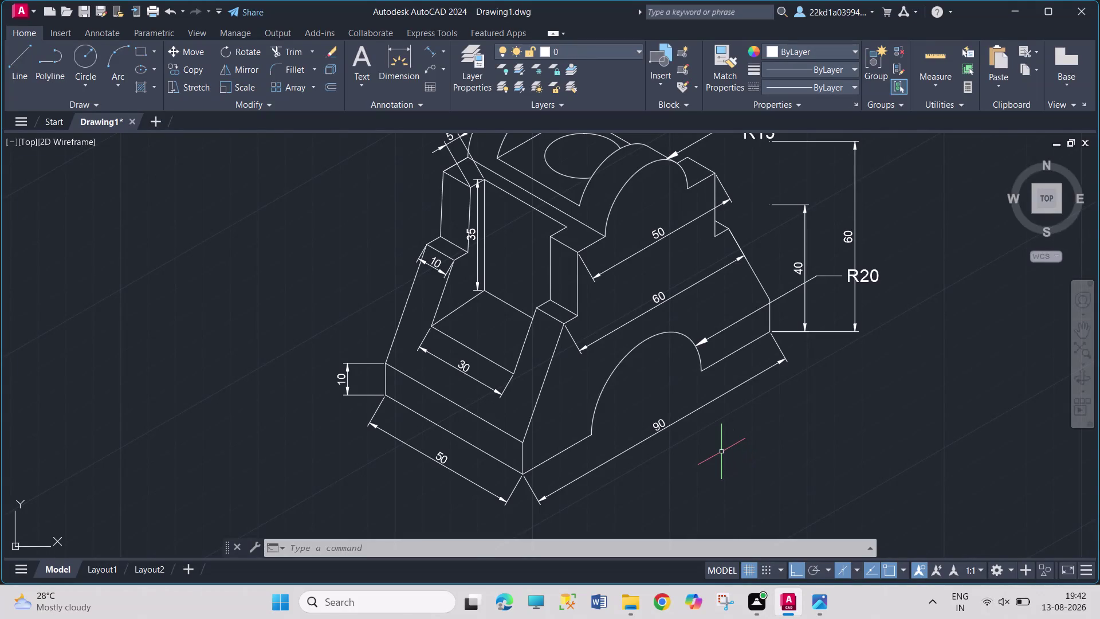
With DIMEDIT Oblique, select the 90, both 50, 30, 10 and 60 dimensions.
text(DIMED)
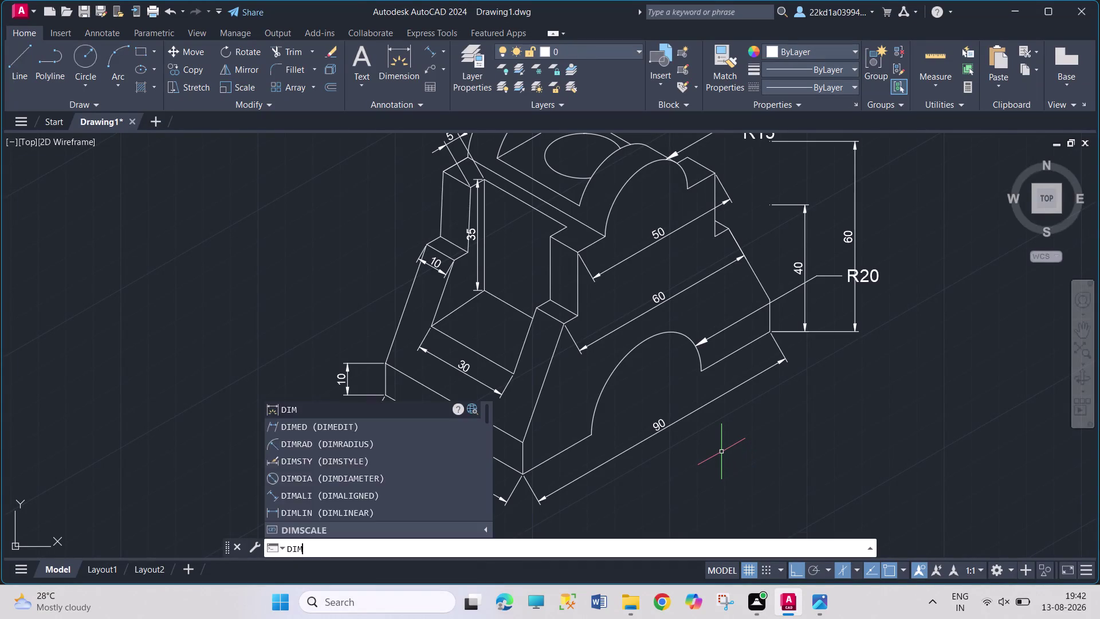
key(Return)
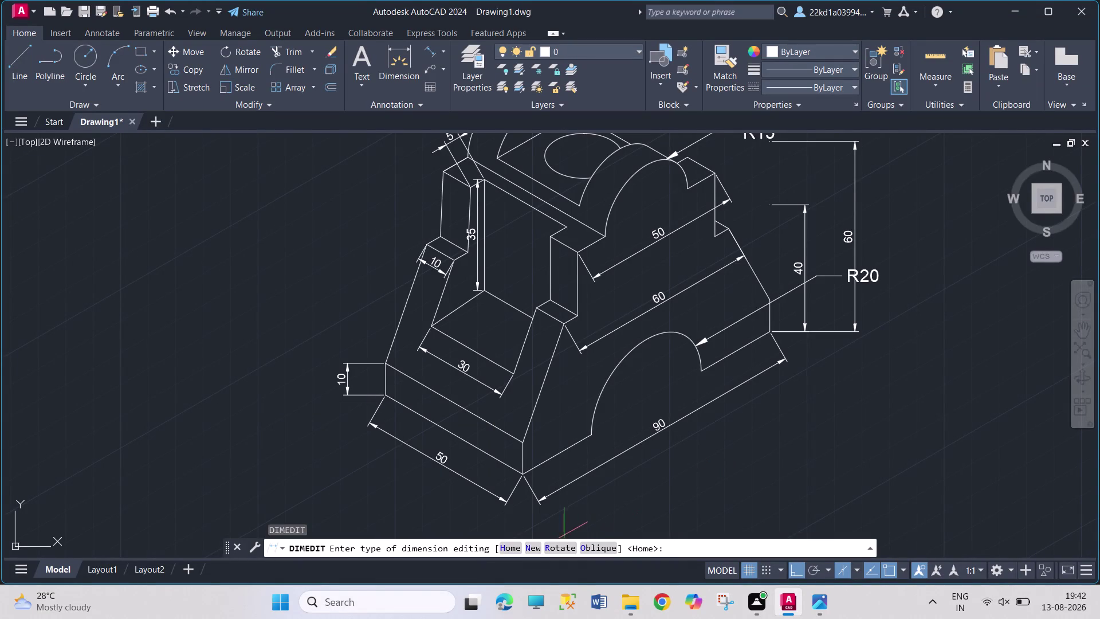
click(602, 547)
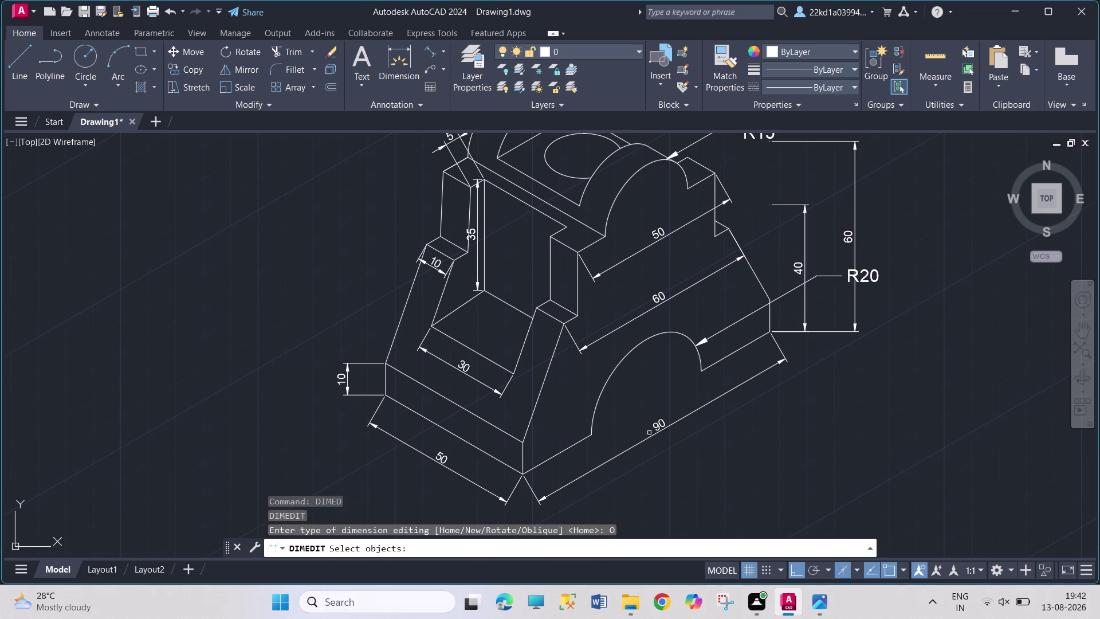
click(658, 431)
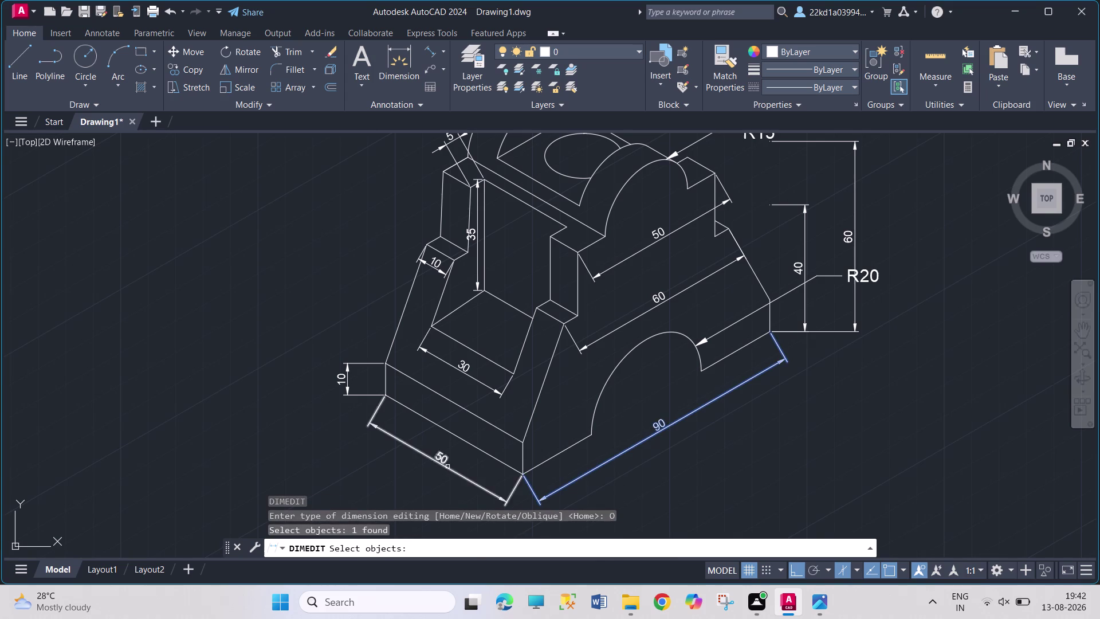
click(447, 467)
click(484, 381)
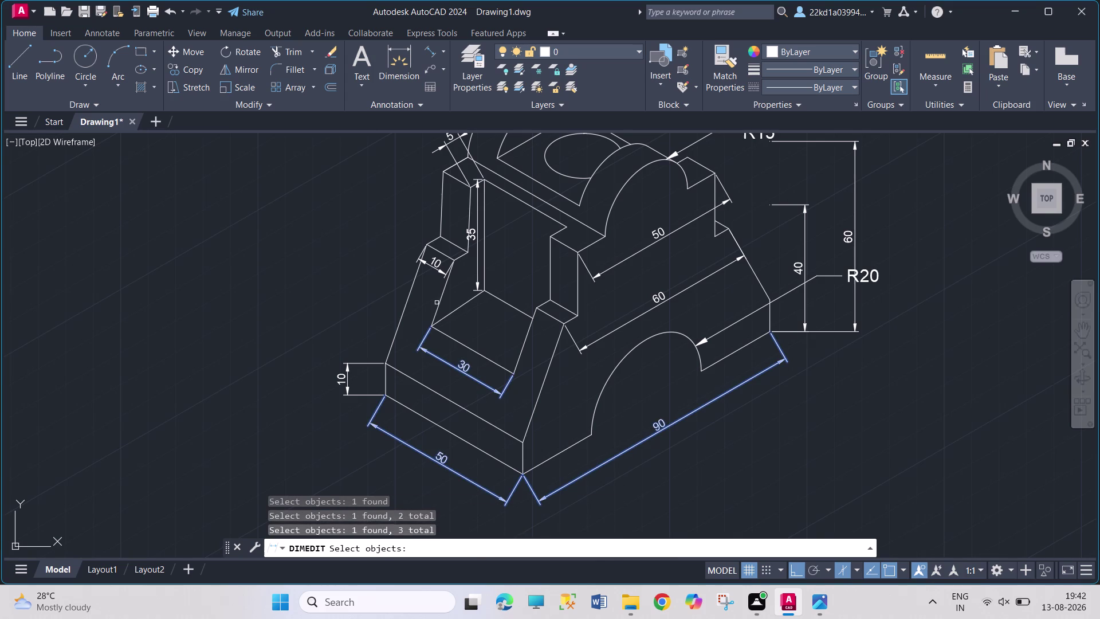
click(433, 271)
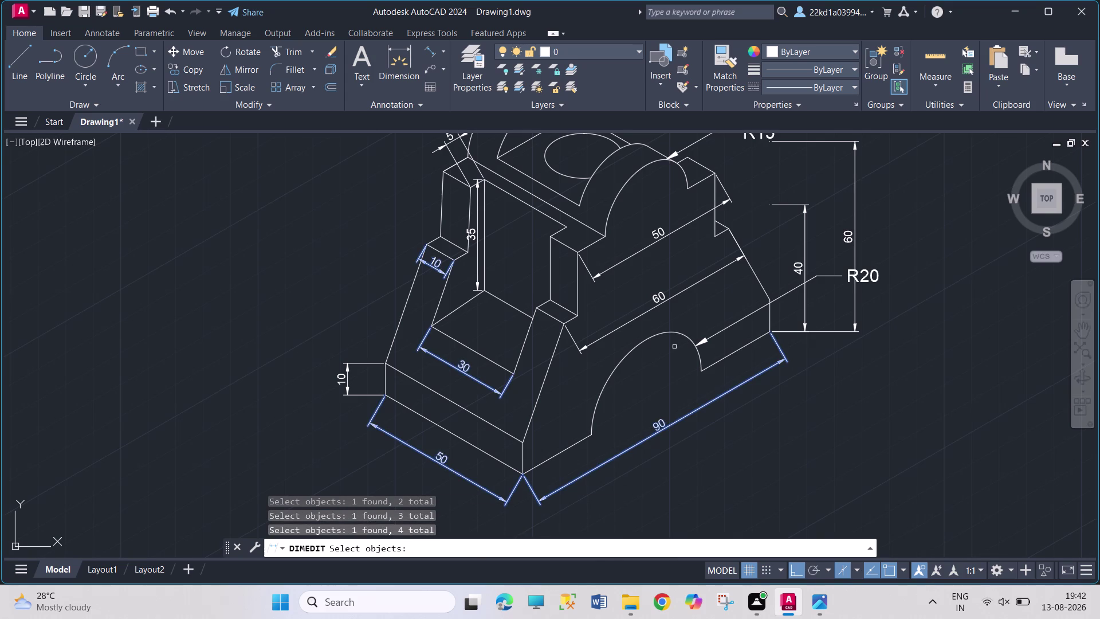
click(627, 322)
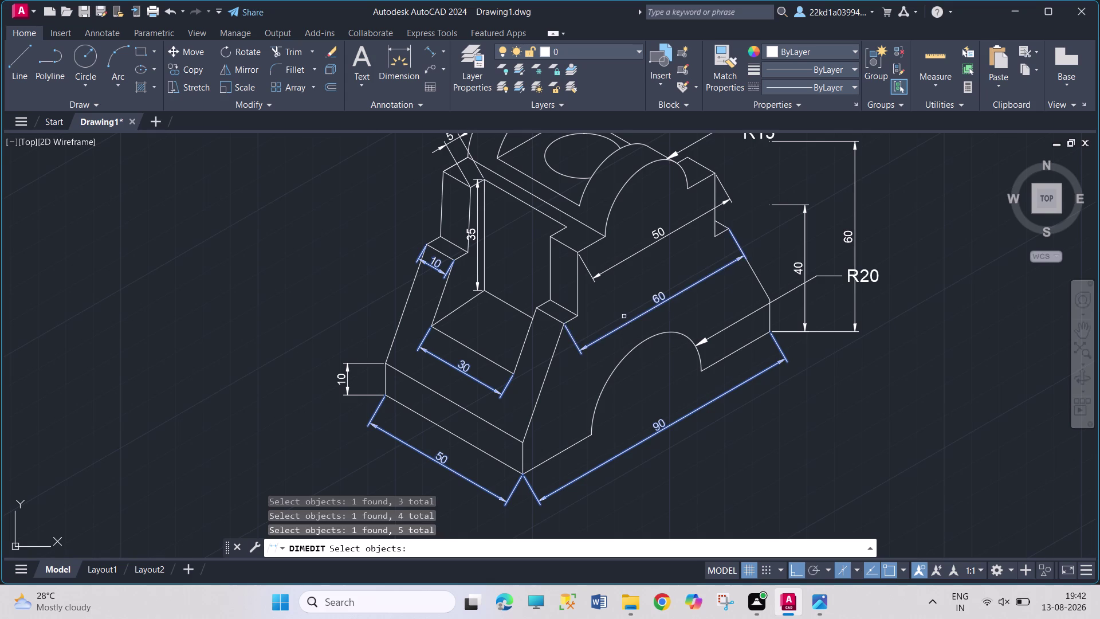
click(624, 260)
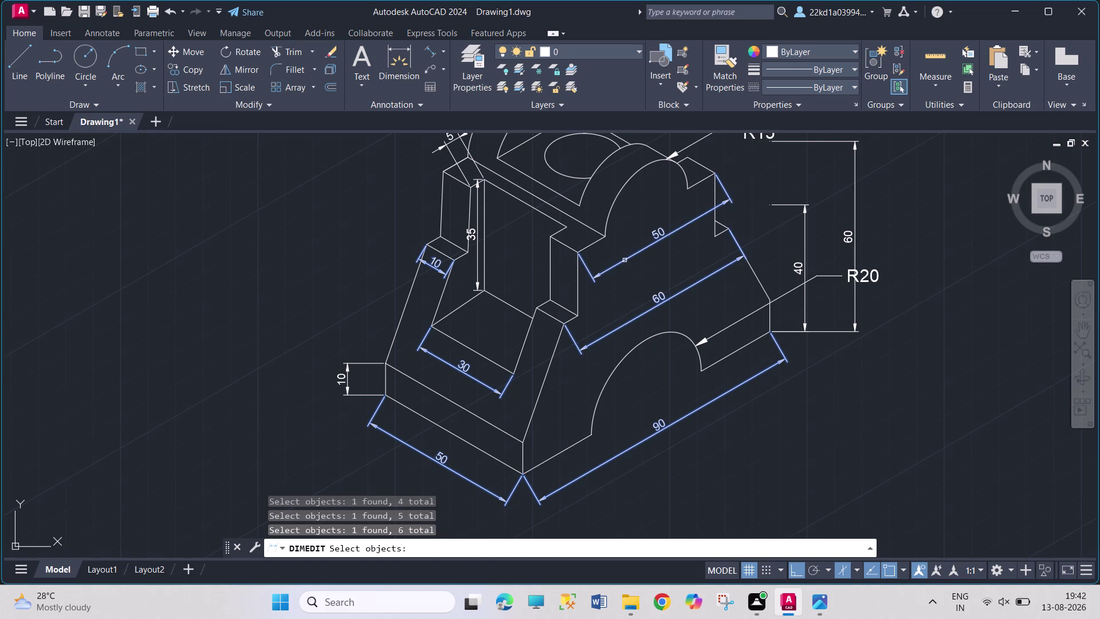
Give the six selected dimensions a vertical obliquing angle.
key(Return)
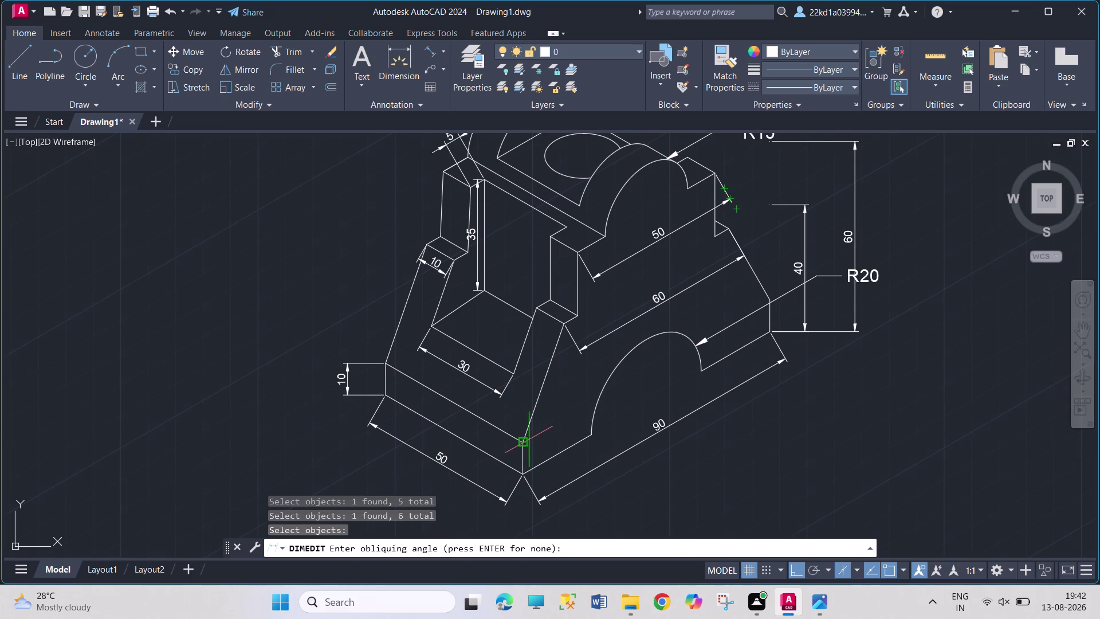
click(527, 438)
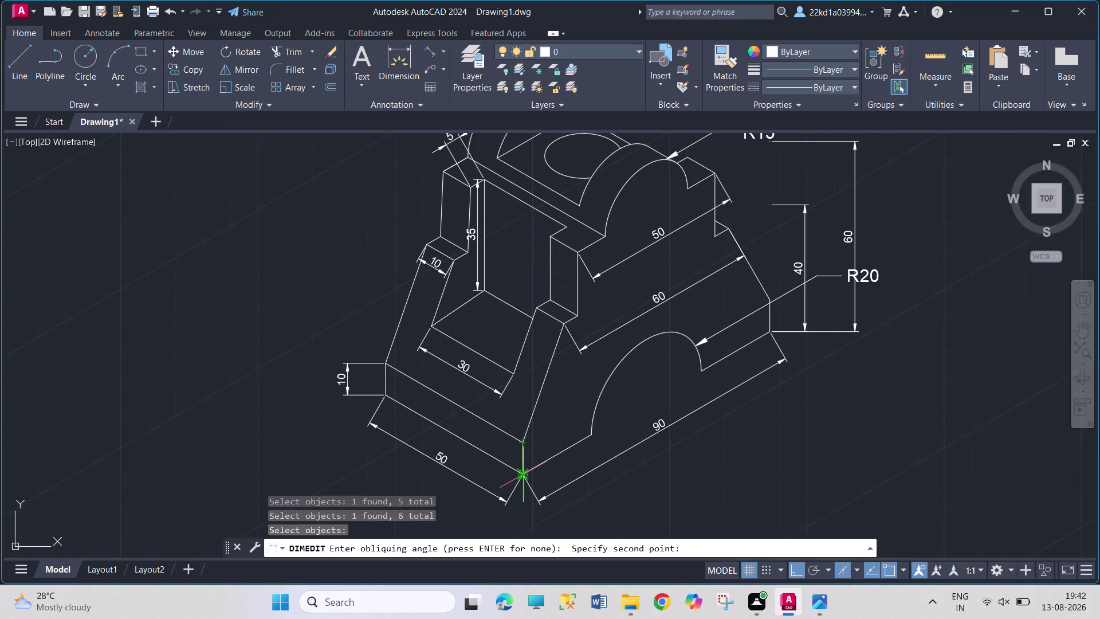
click(524, 470)
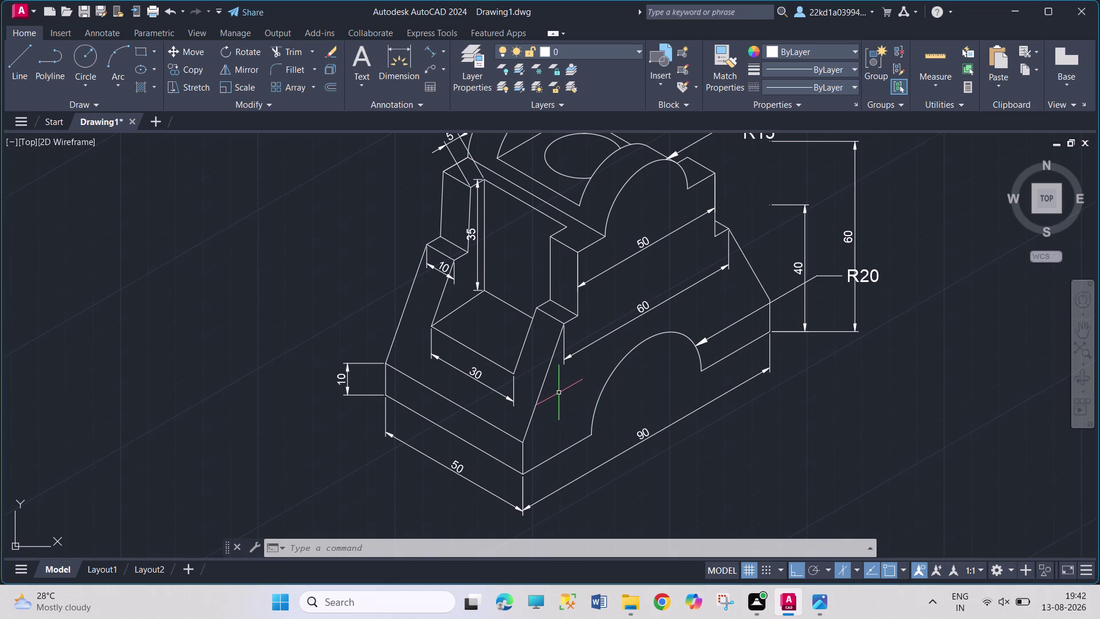
middle_drag(570, 401, 629, 440)
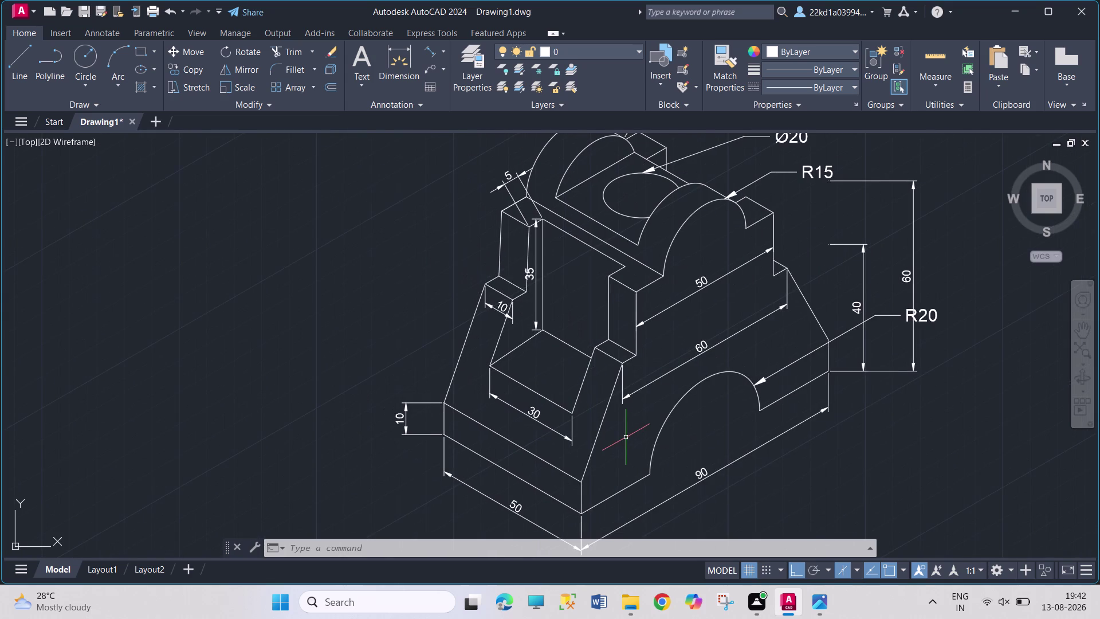
Oblique the upper-step 10 dimension to a vertical angle.
text(DIMED)
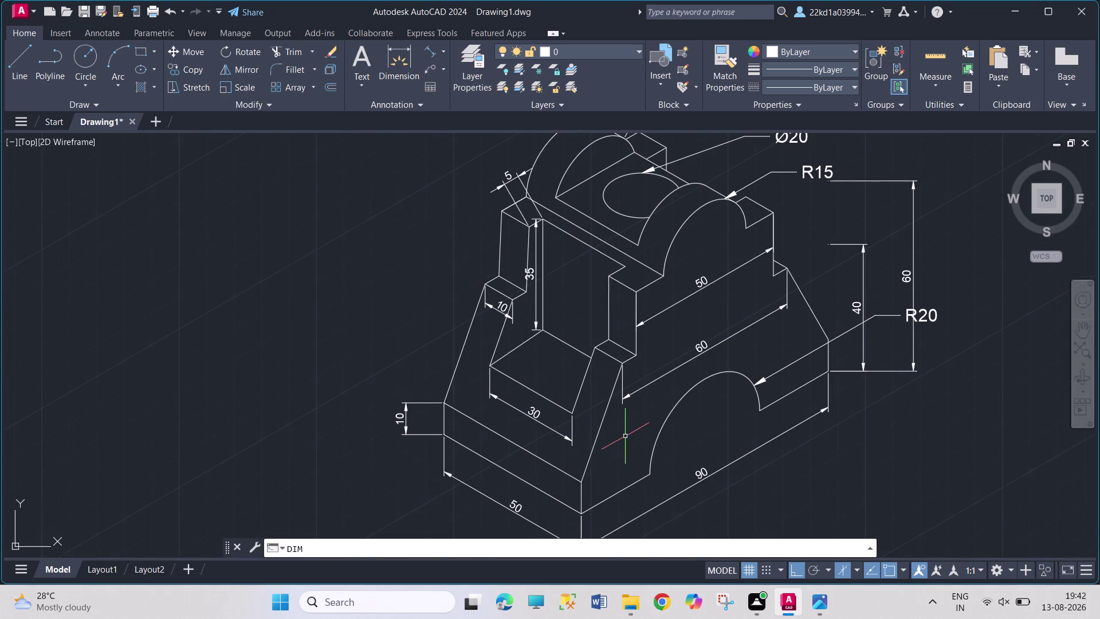
key(Return)
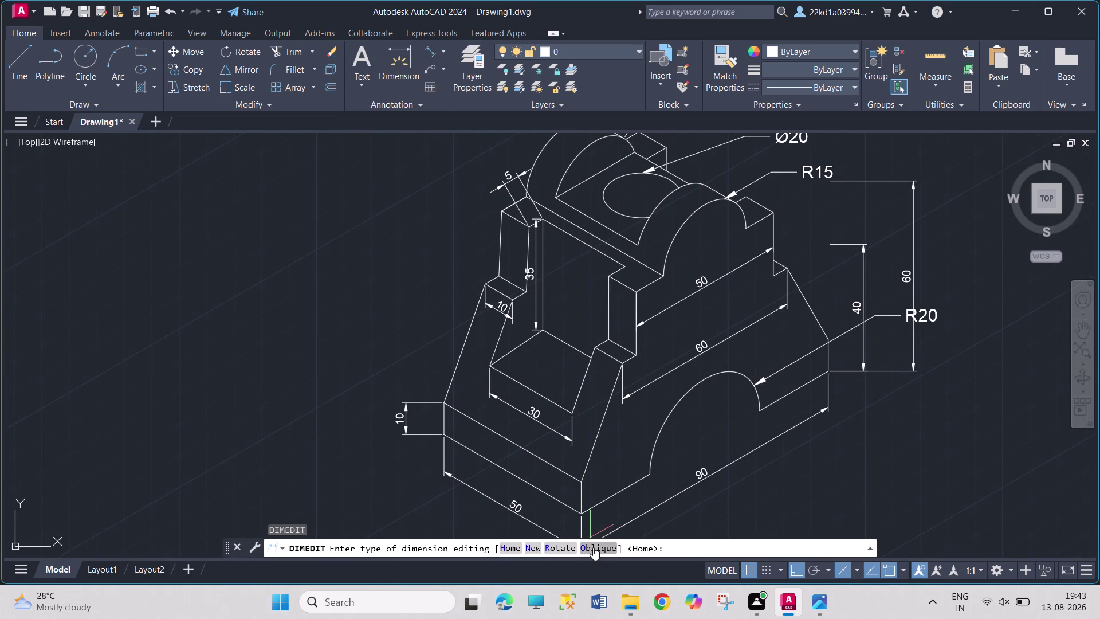
click(593, 548)
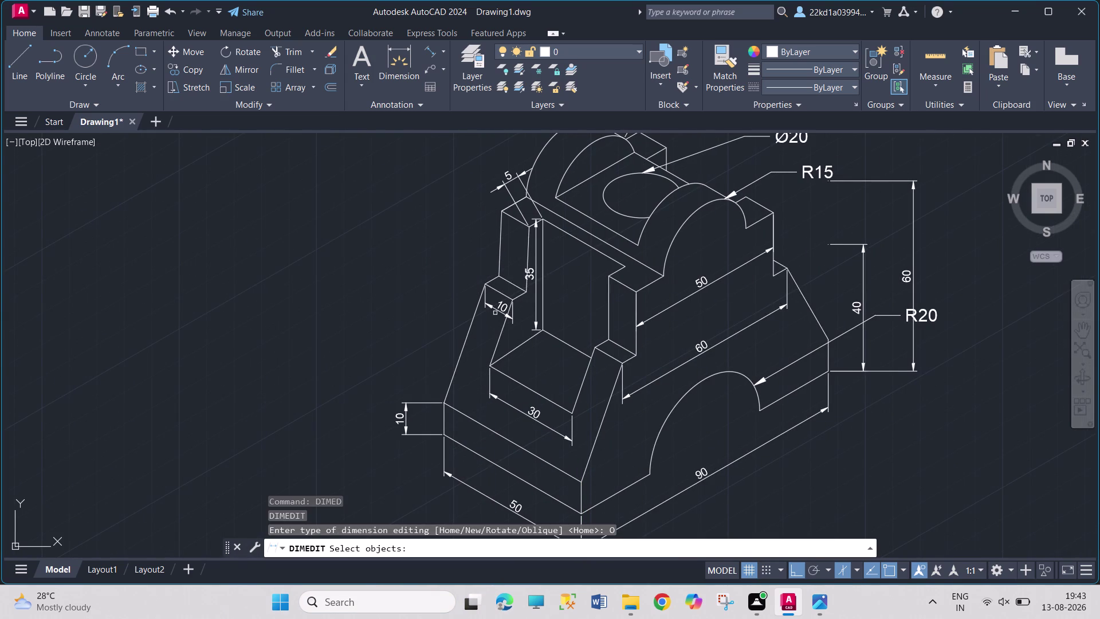
click(495, 305)
key(Return)
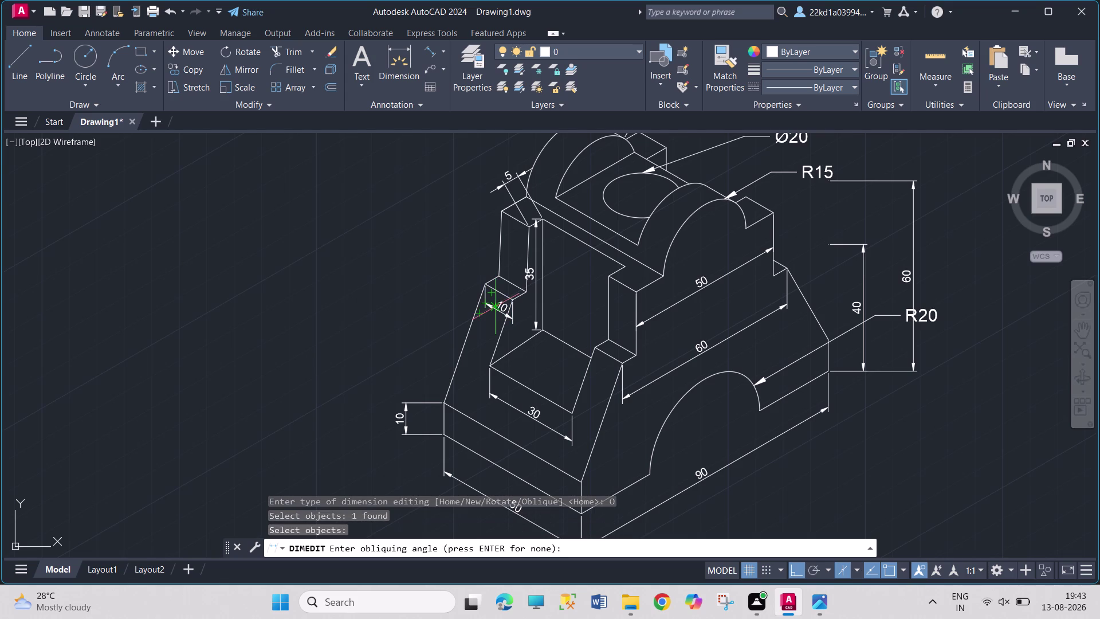
click(528, 223)
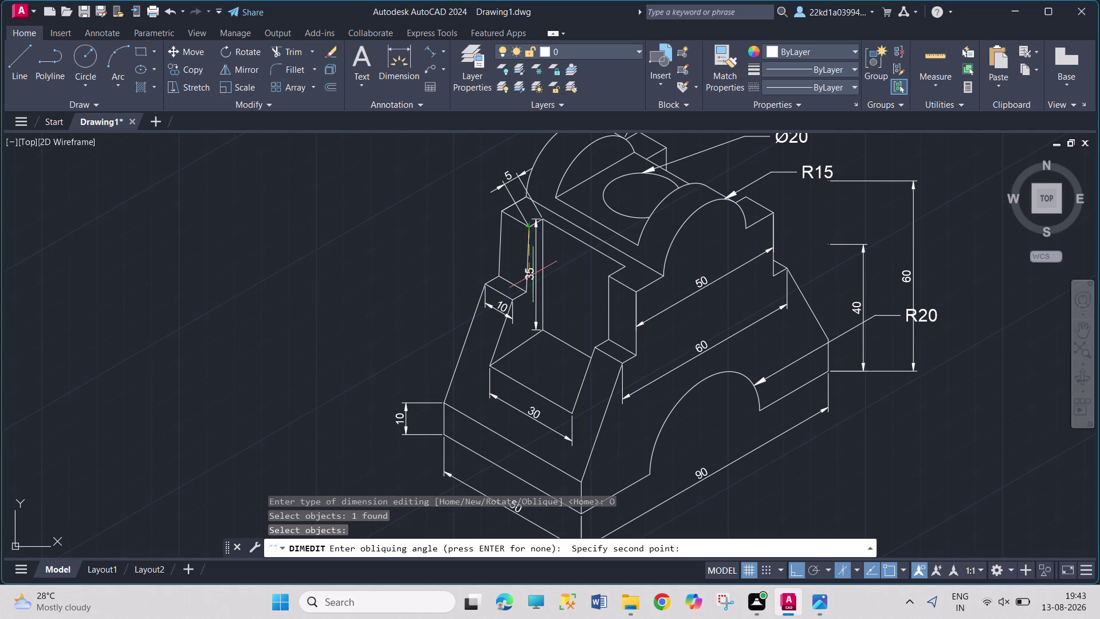
click(527, 291)
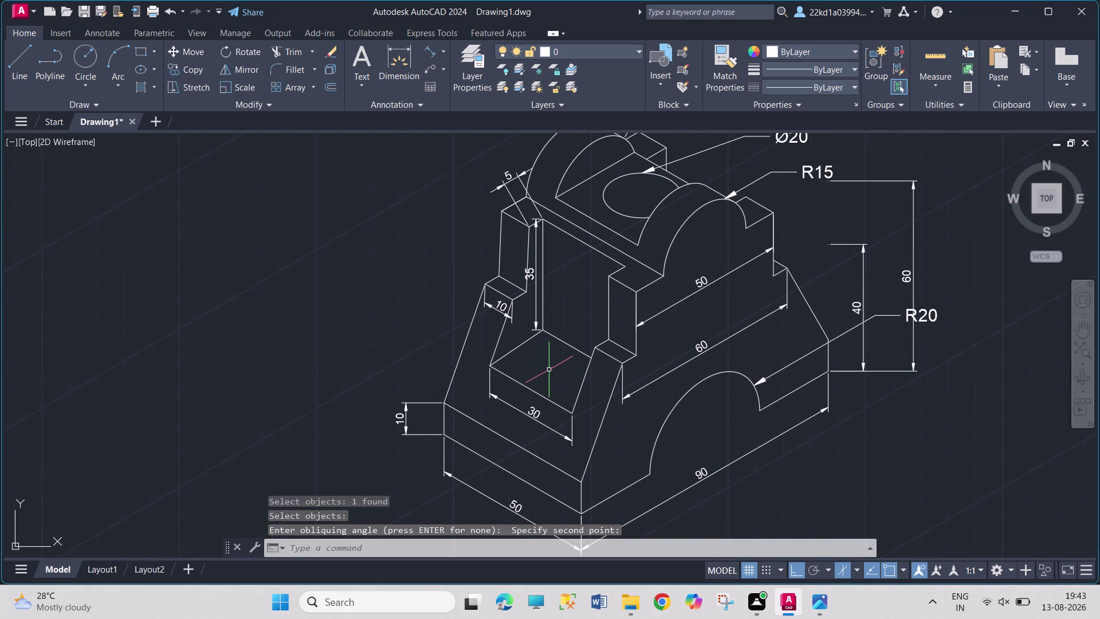
Undo the vertical slant and re-oblique the 10 dimension along the step's sloped edge.
key(ctrl+z)
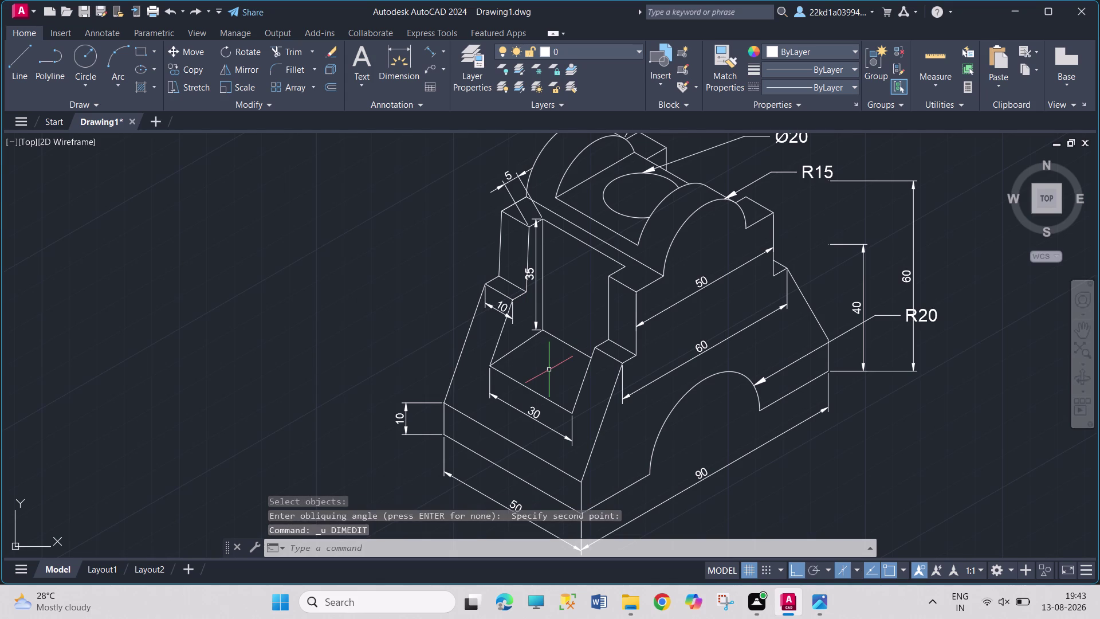
text(DIM)
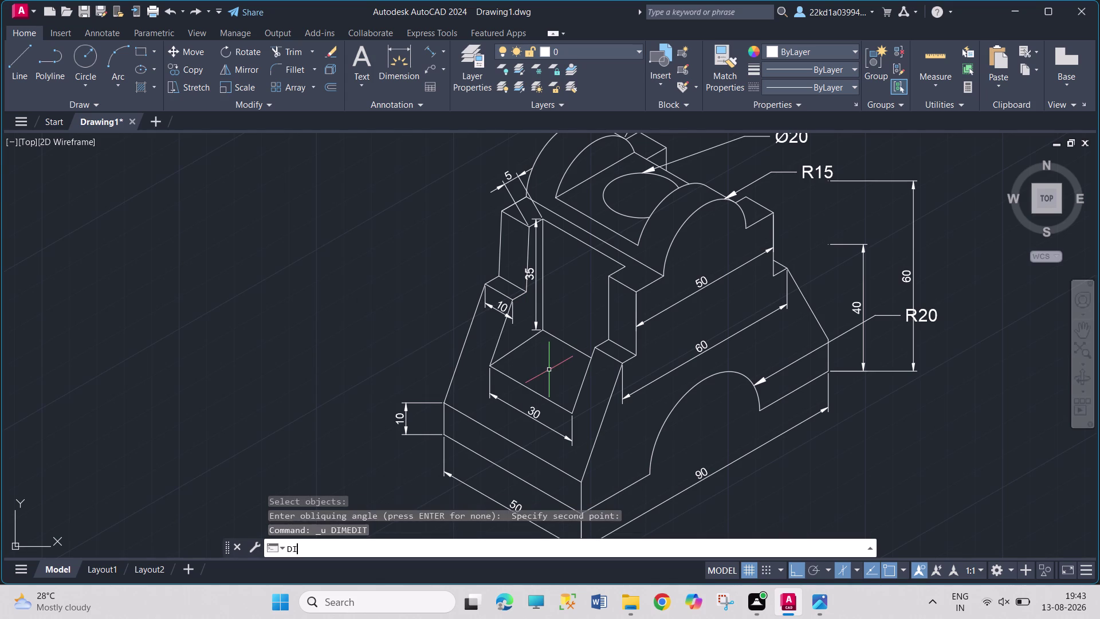
text(ED)
key(Return)
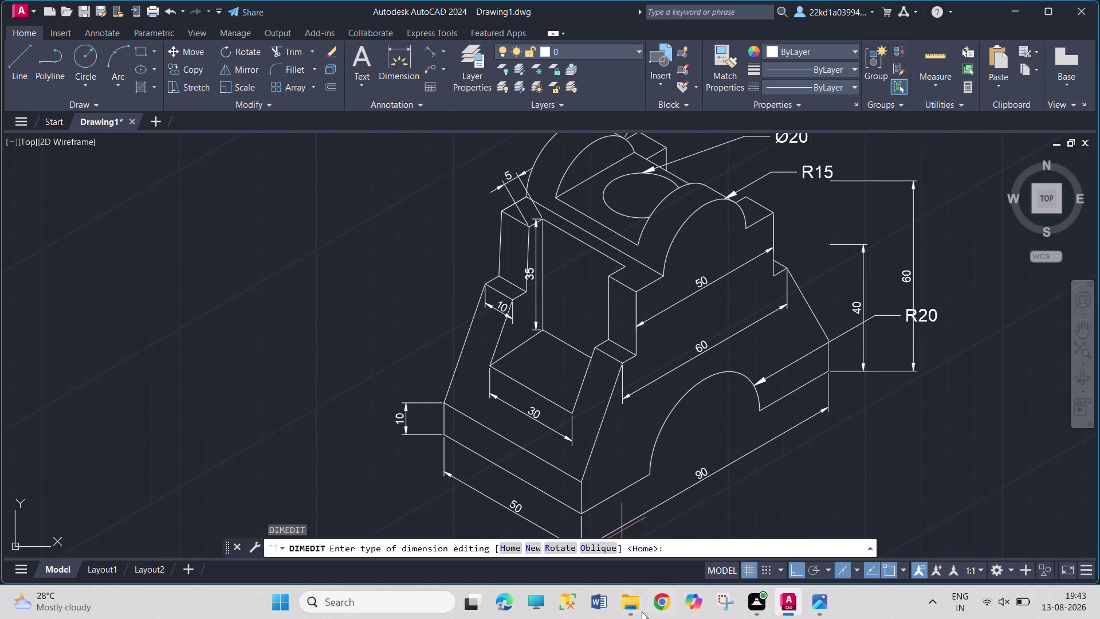
click(600, 545)
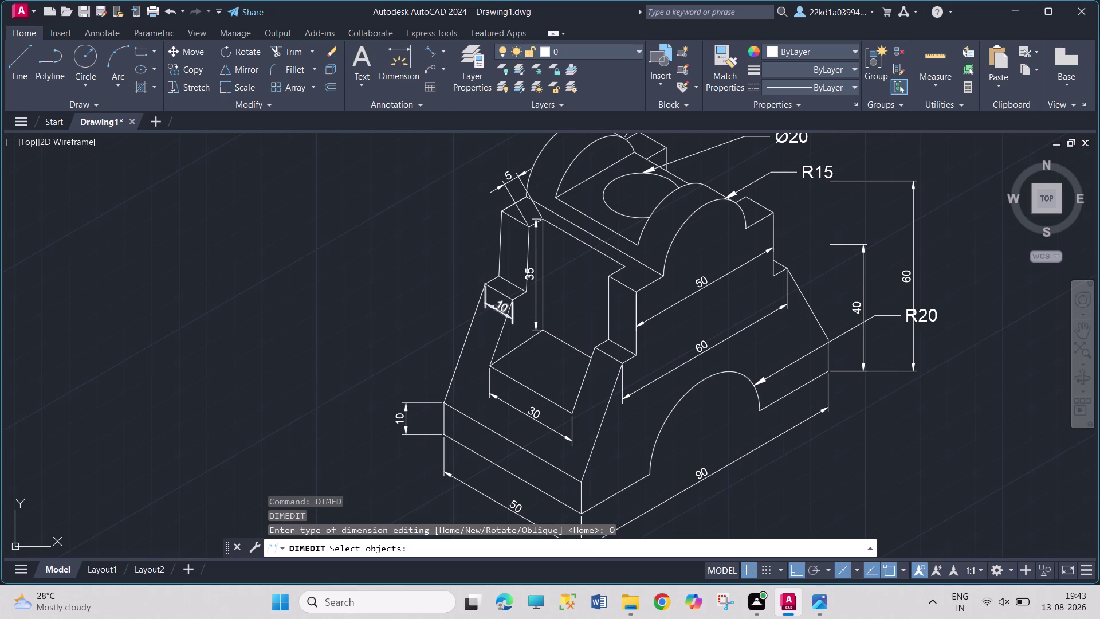
click(495, 307)
key(Return)
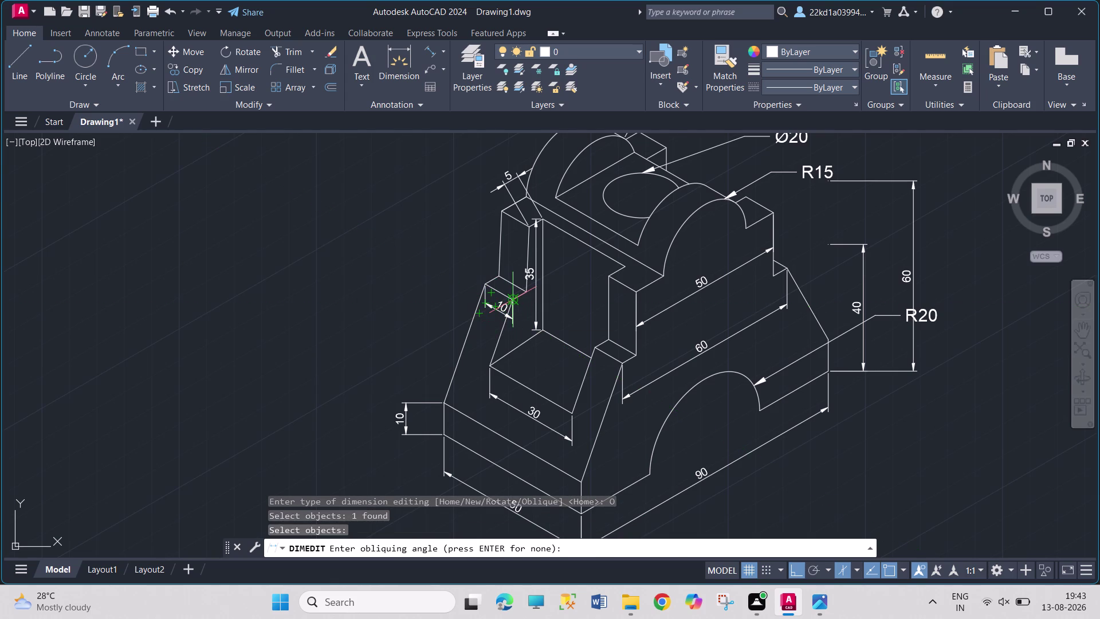
click(512, 299)
click(489, 360)
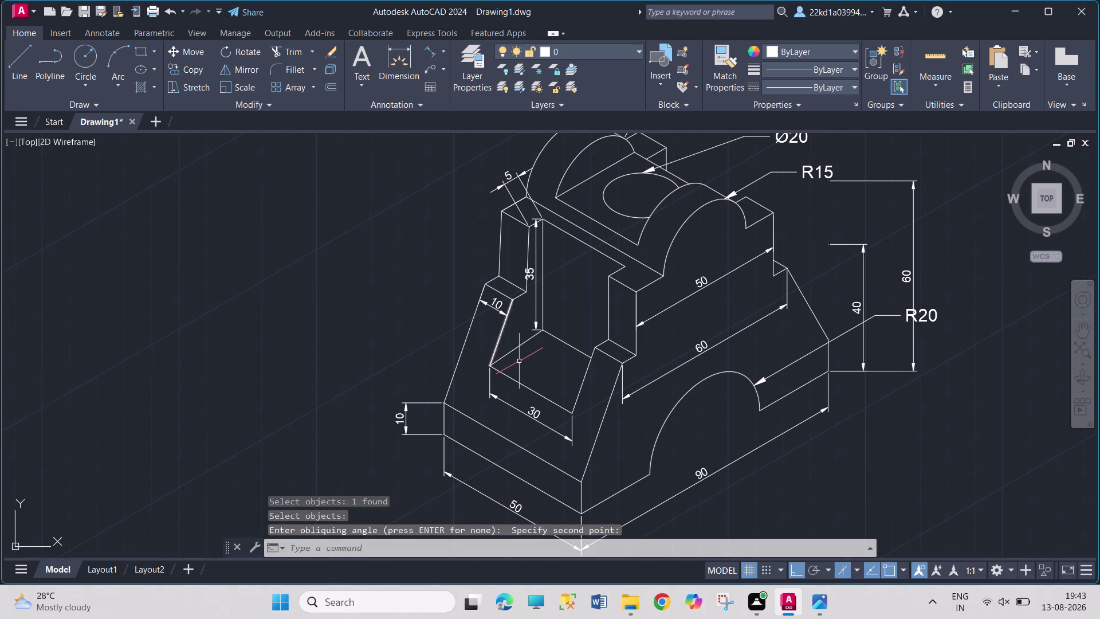
key(Escape)
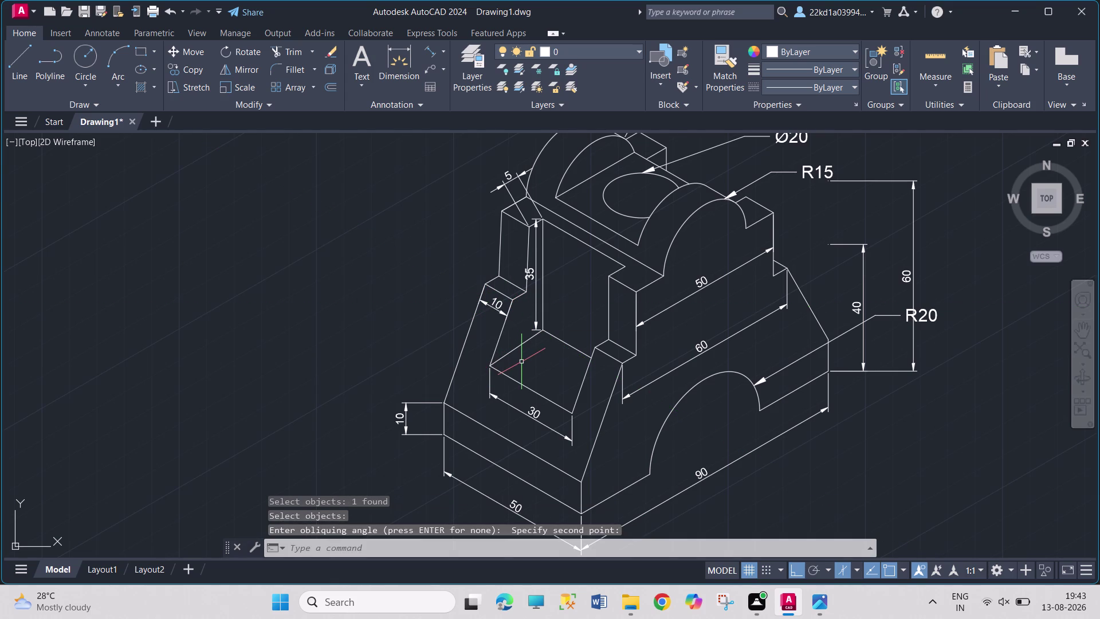
Oblique the left 10 height dimension to follow the base edge.
text(DIME)
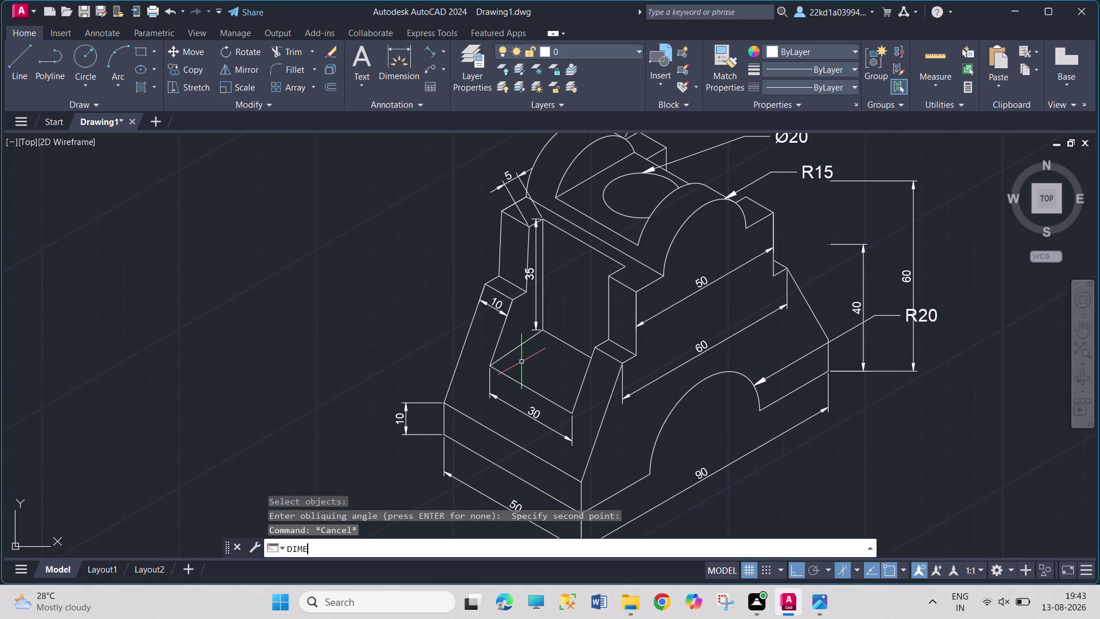
text(D)
key(Return)
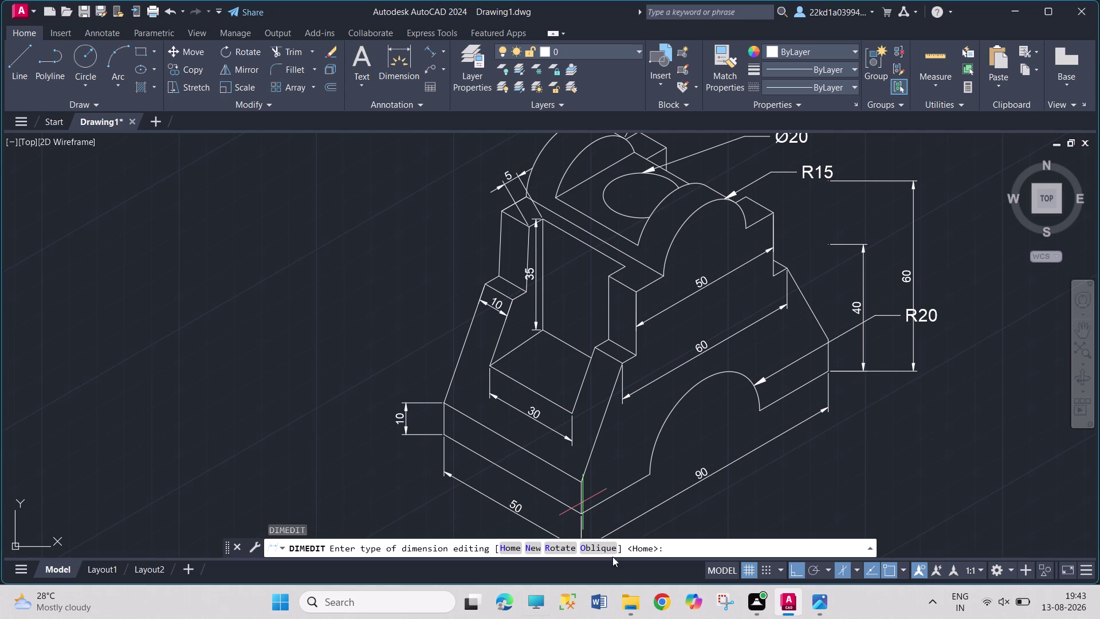
click(610, 545)
click(409, 425)
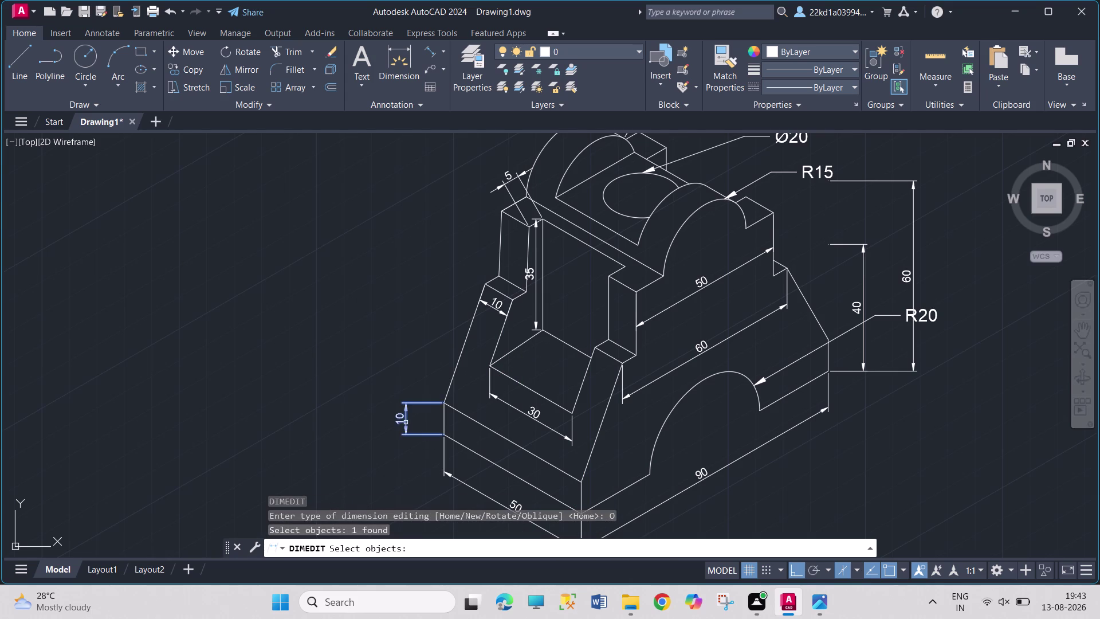
key(Return)
drag(585, 484, 580, 478)
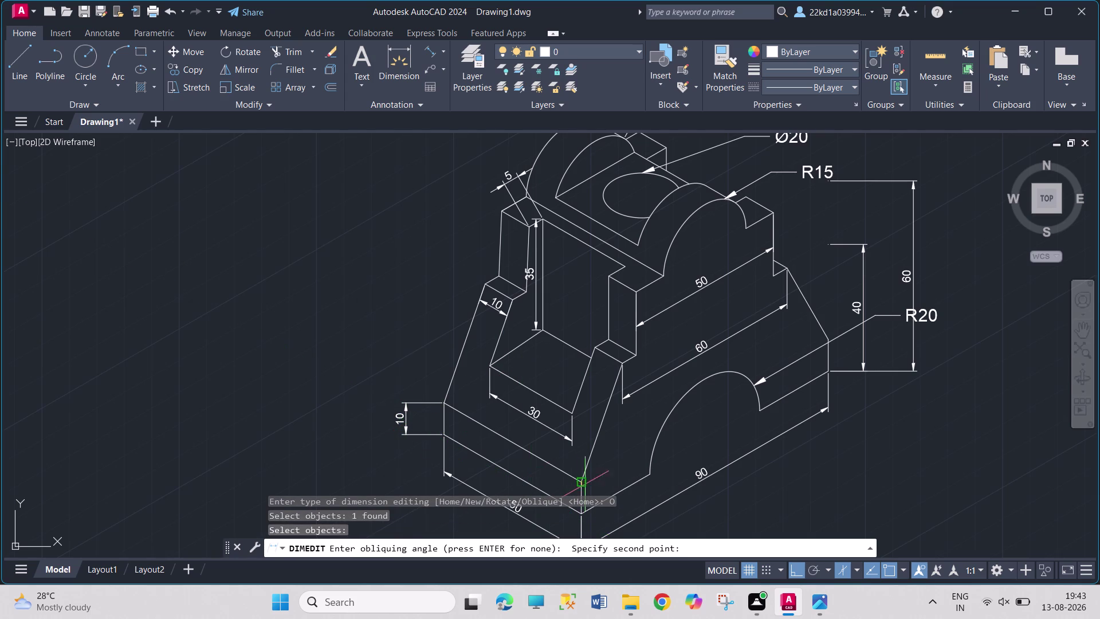
click(446, 406)
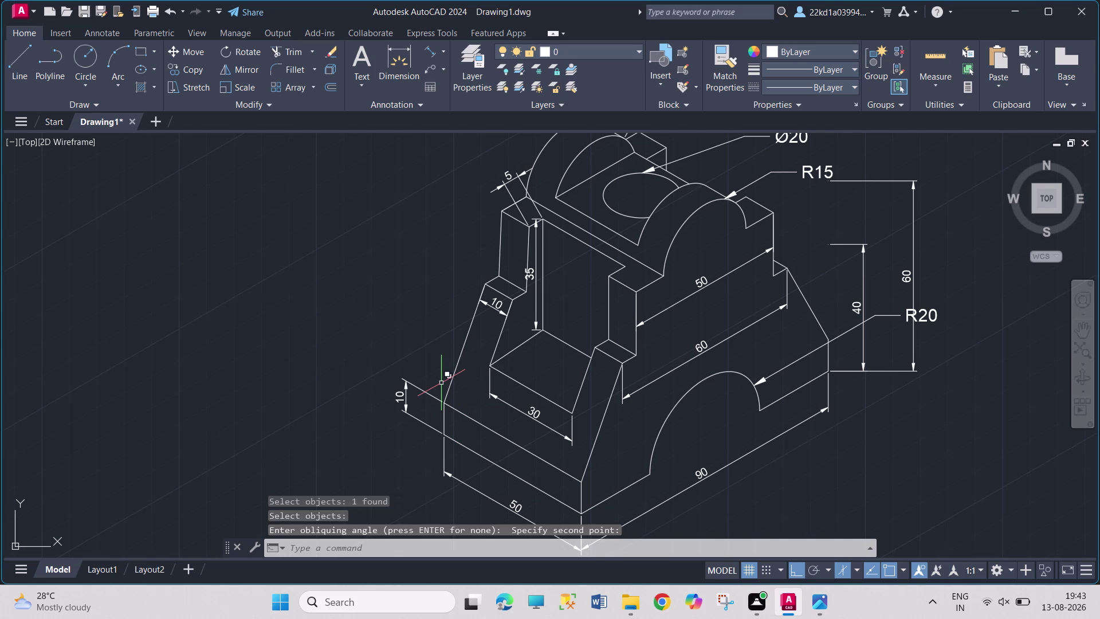
Grip-move the left 10 dimension to its new spot alongside the base edge.
click(407, 382)
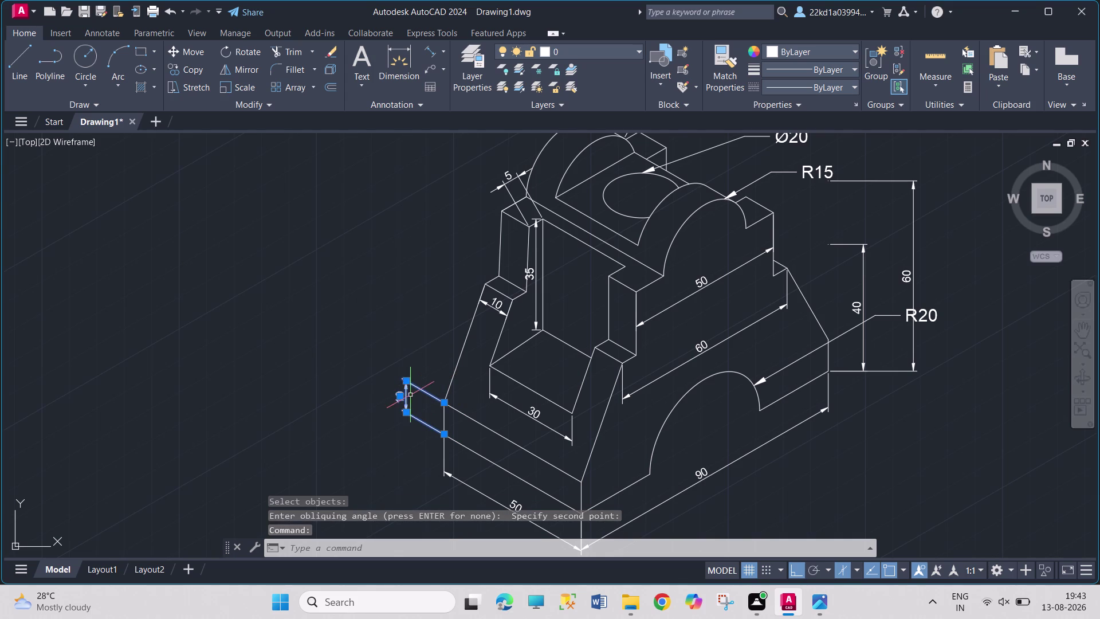
click(401, 396)
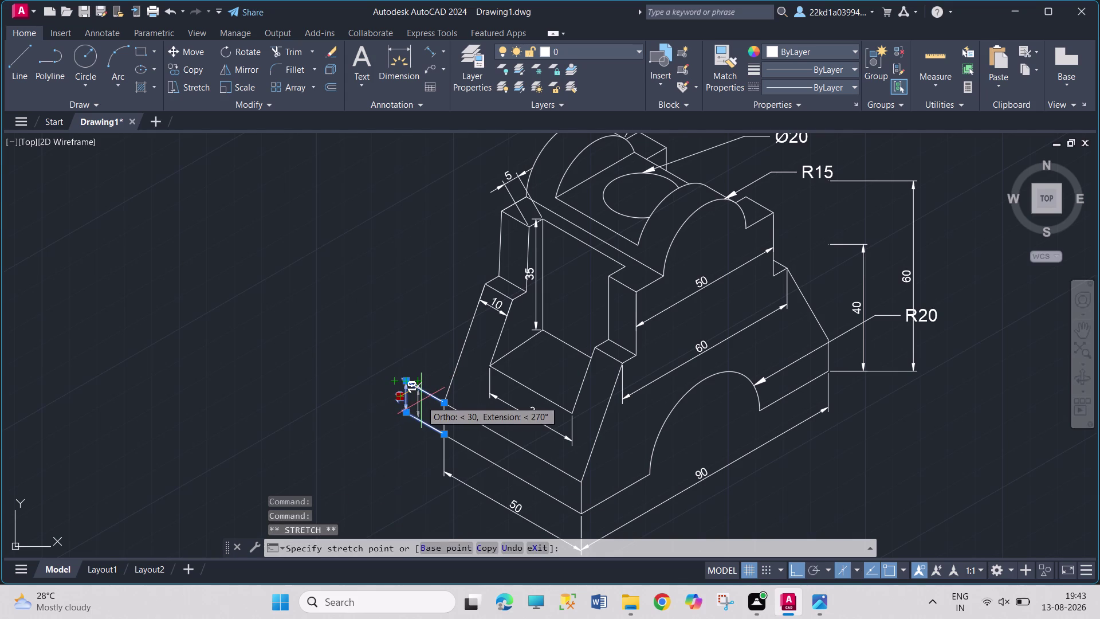
click(427, 381)
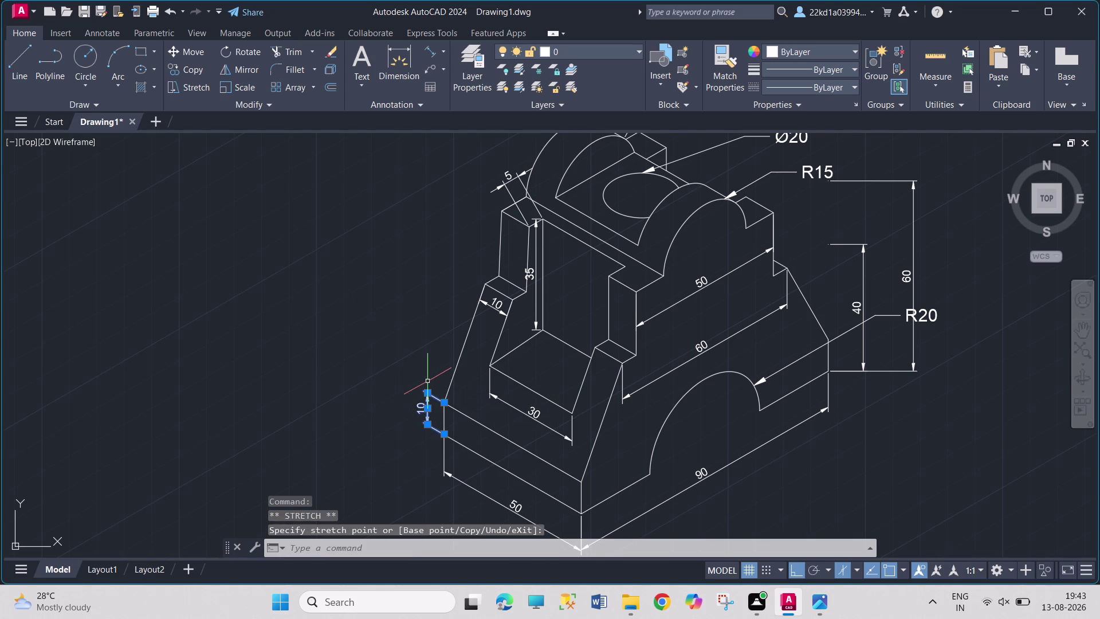
key(Escape)
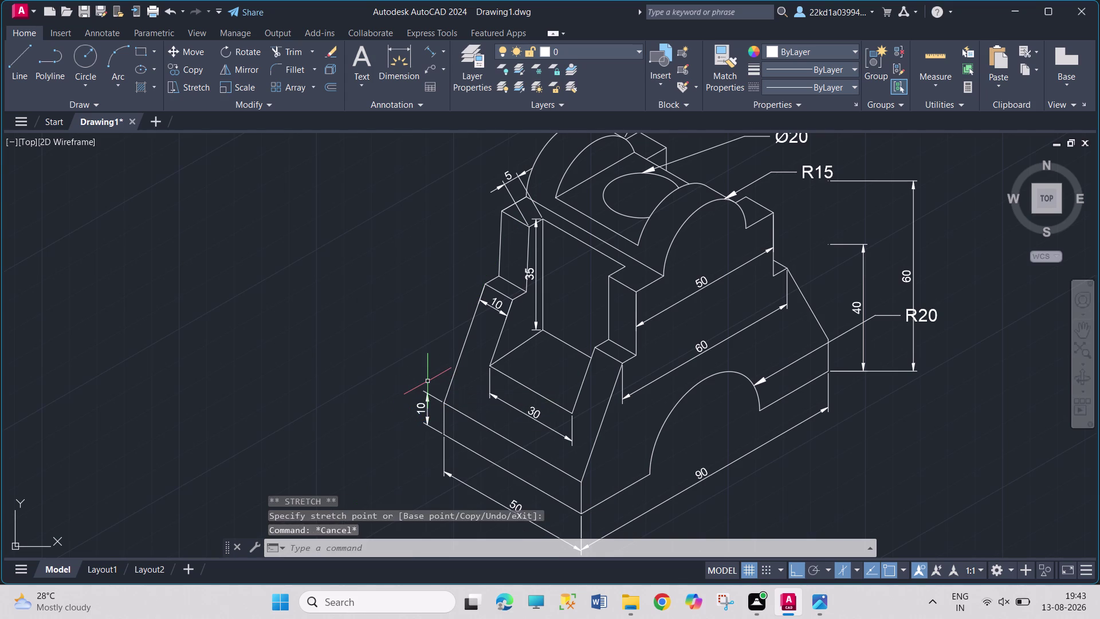
text(D)
text(IMED)
key(Return)
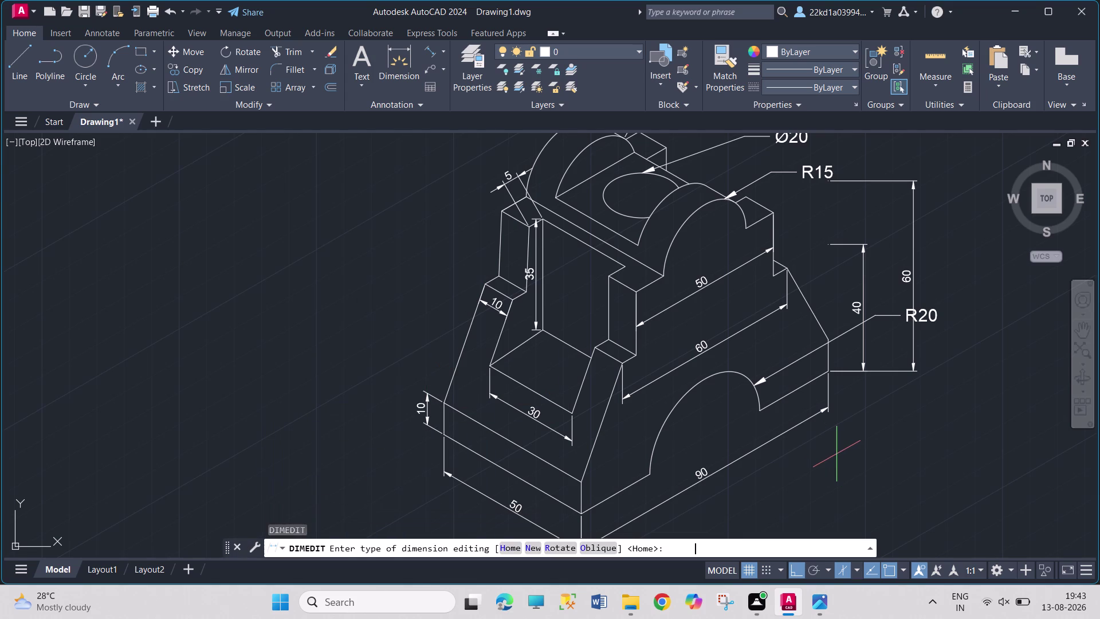
Oblique the 60 and 40 height dimensions along the base edge.
click(593, 546)
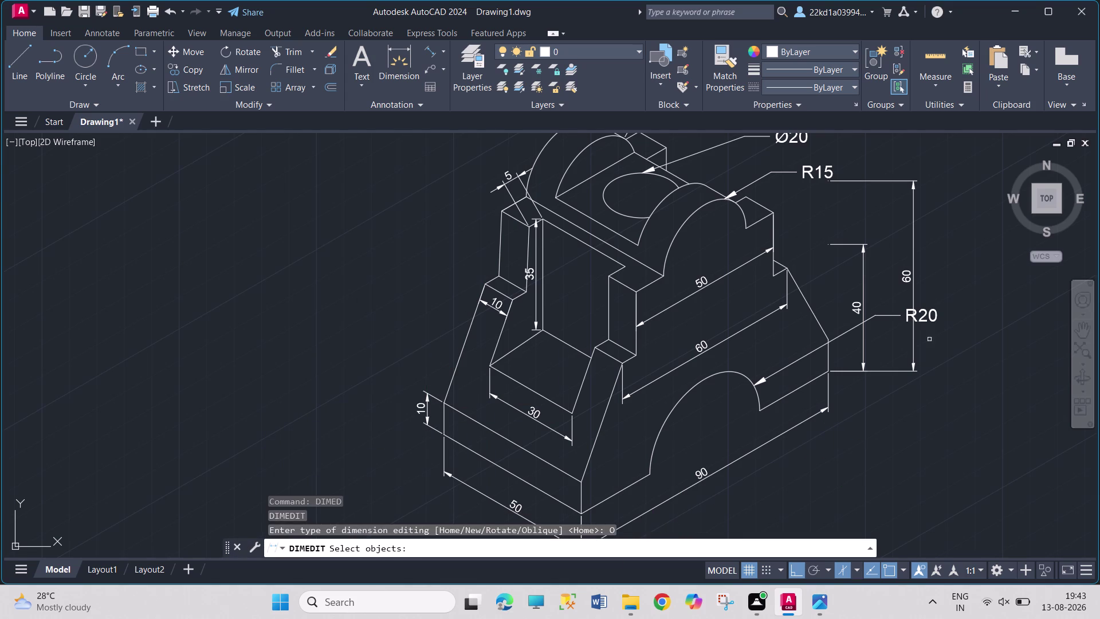
click(862, 346)
click(909, 283)
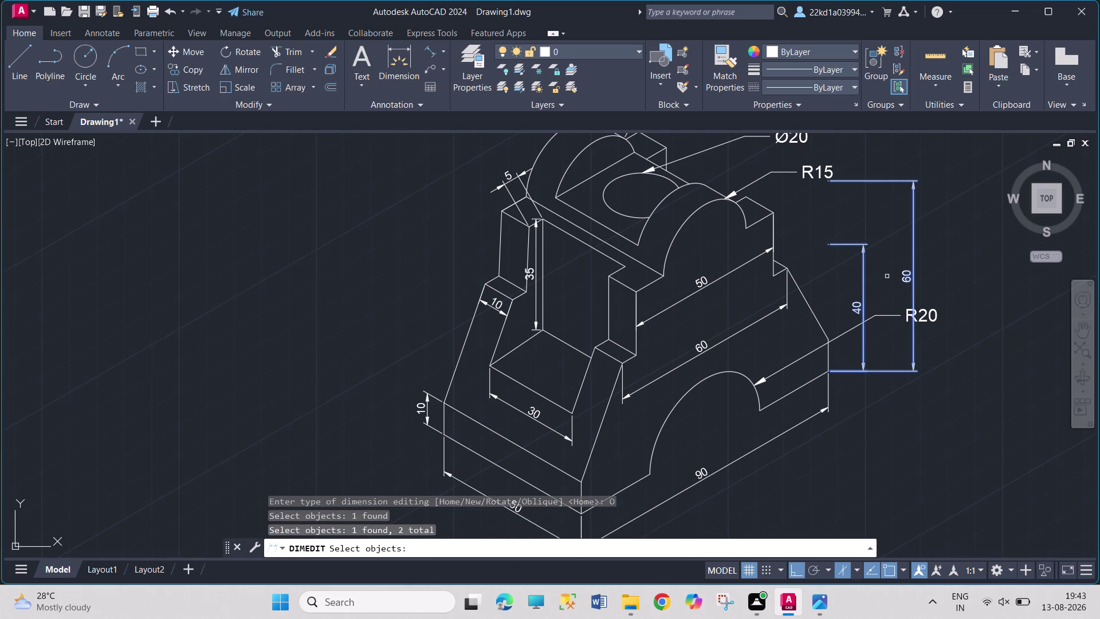
key(Return)
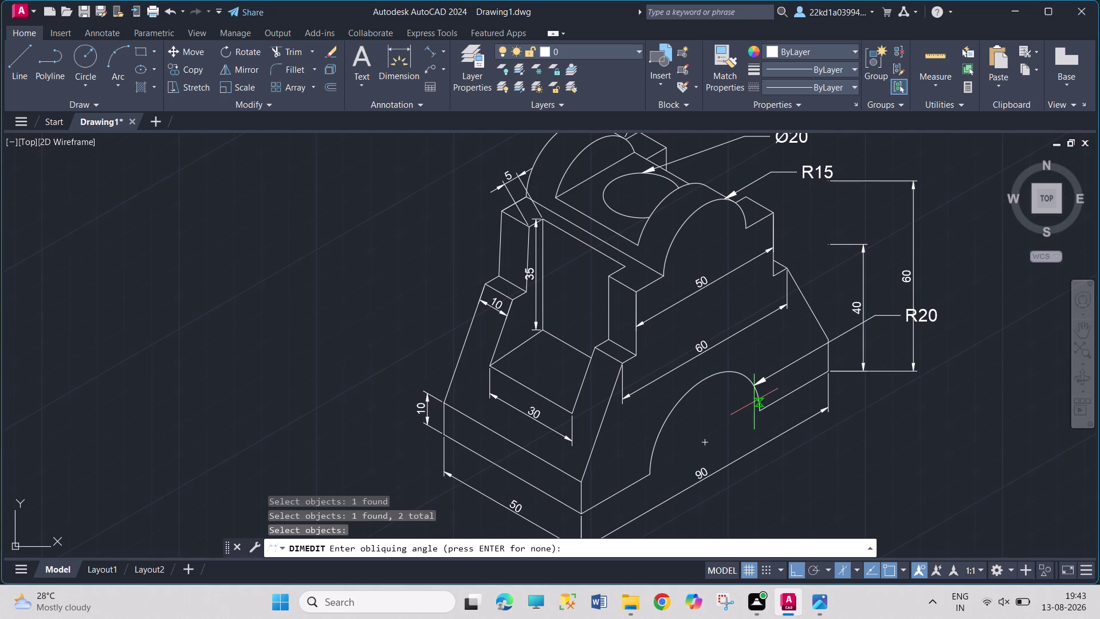
click(757, 408)
click(828, 374)
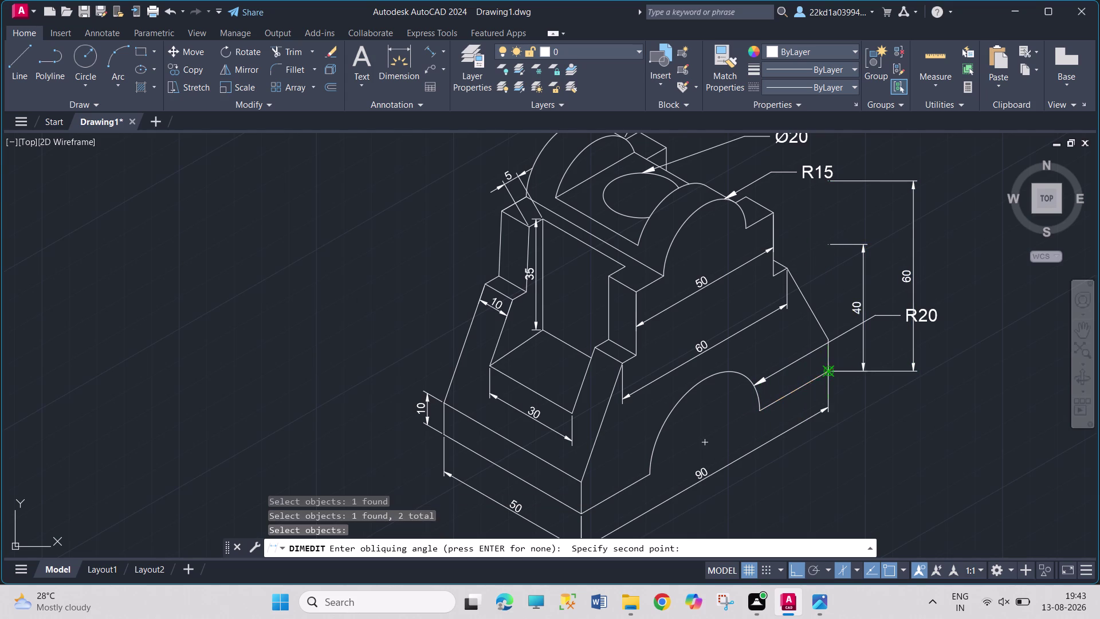
middle_drag(978, 247, 948, 299)
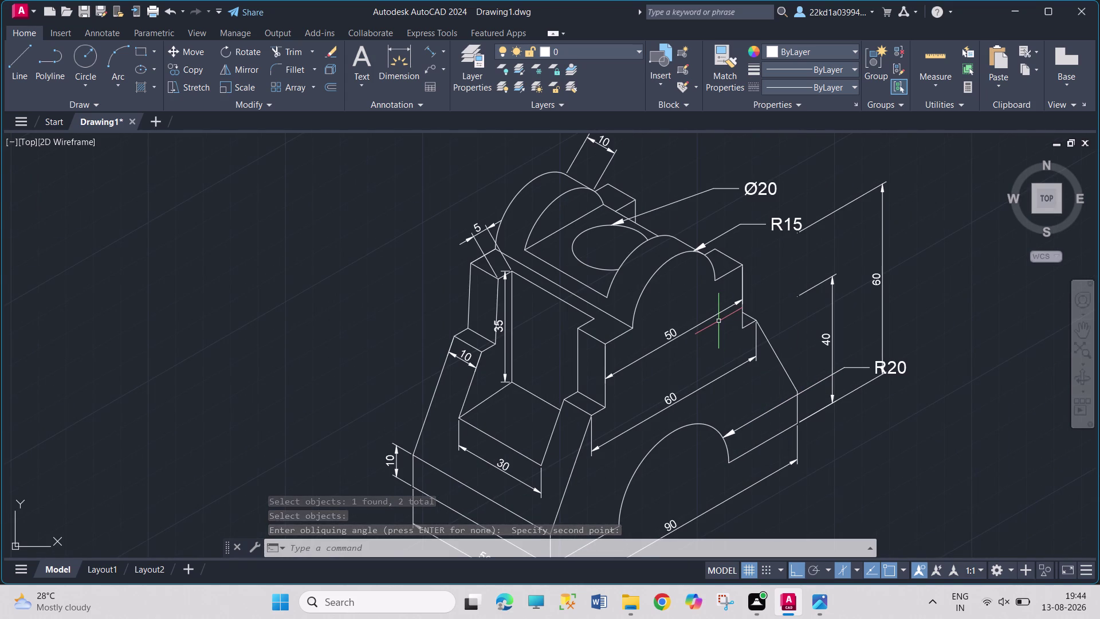
Oblique the 5 dimension and the top 10 dimension on the upper block.
text(DIMED)
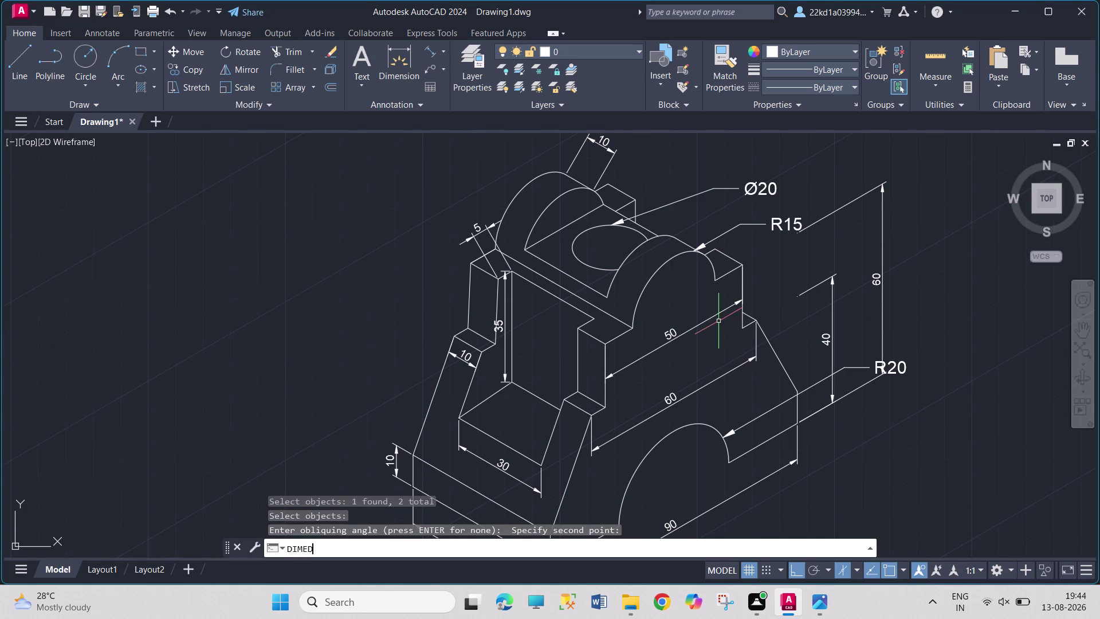
key(Return)
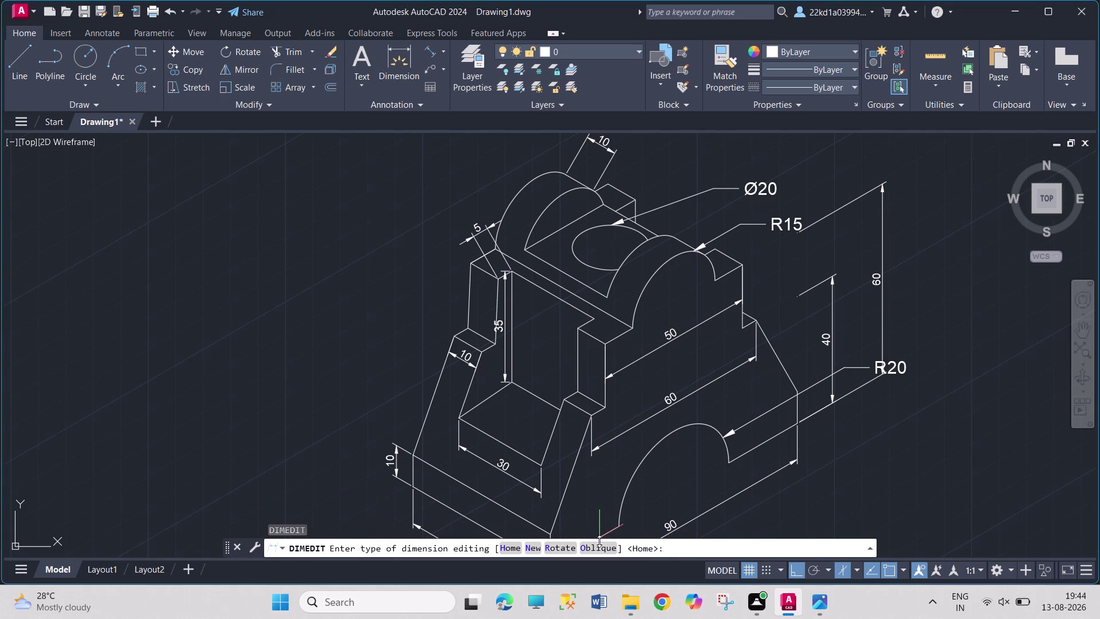
click(599, 547)
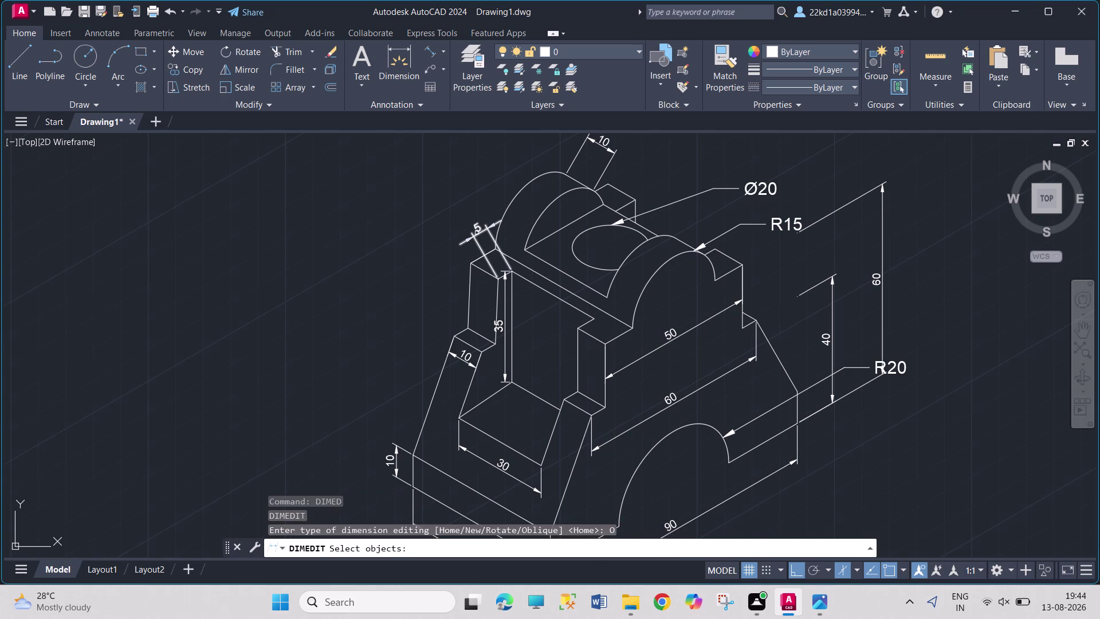
click(476, 232)
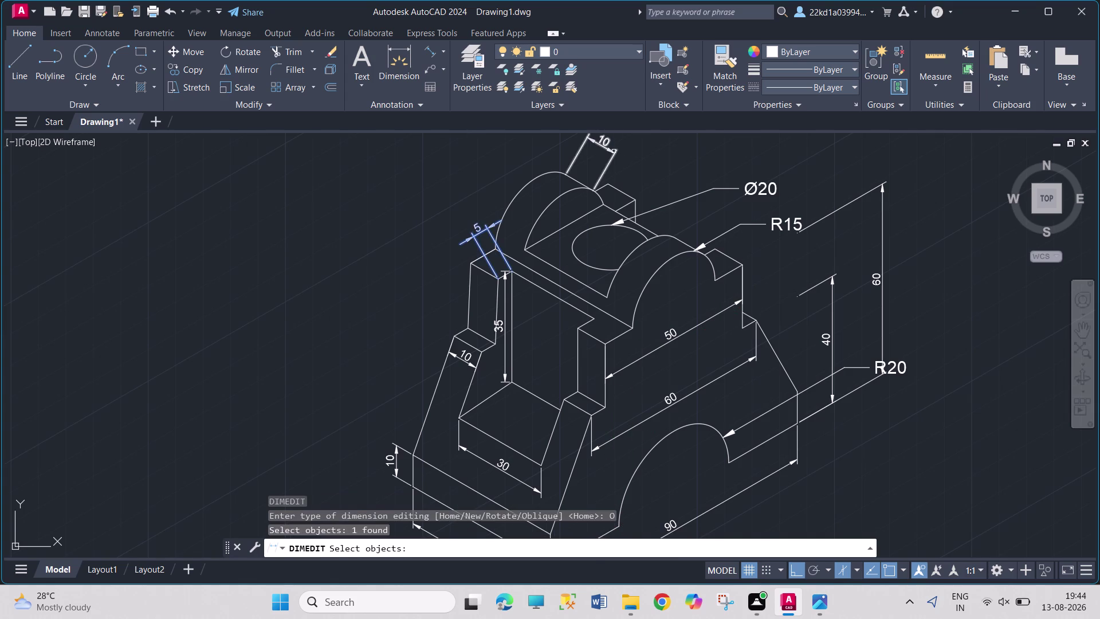
click(613, 151)
key(Return)
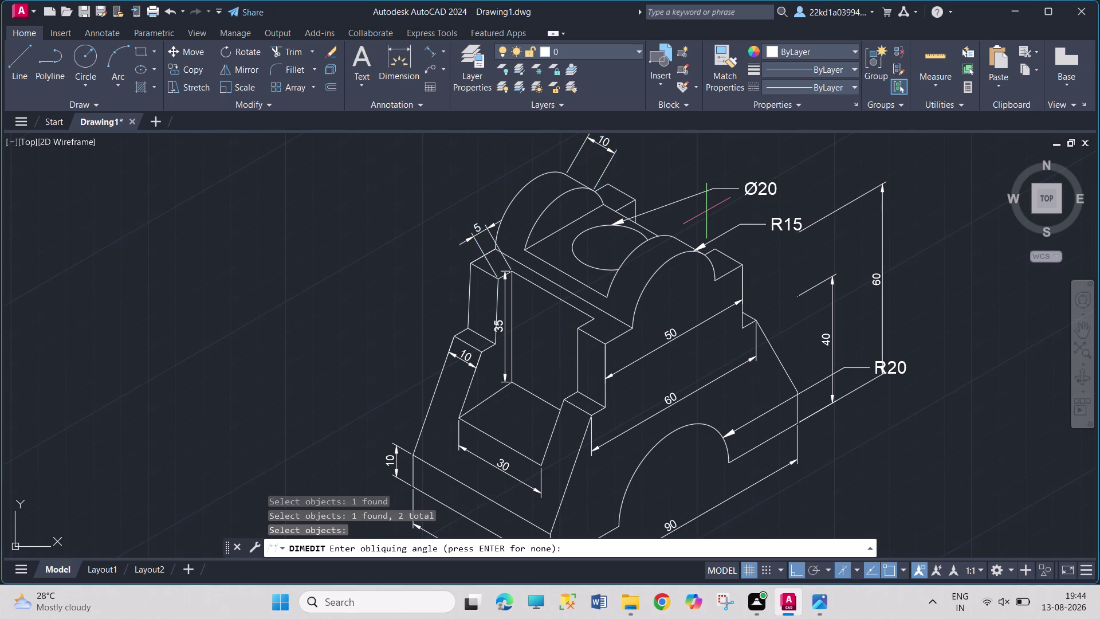
click(495, 277)
click(474, 265)
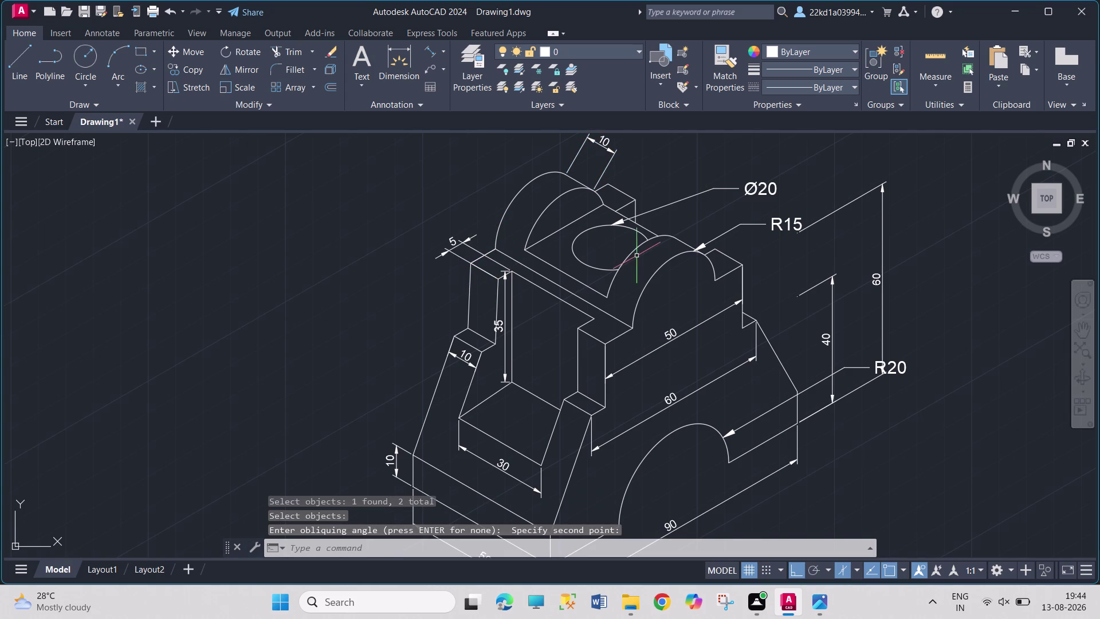
scroll(down, 3)
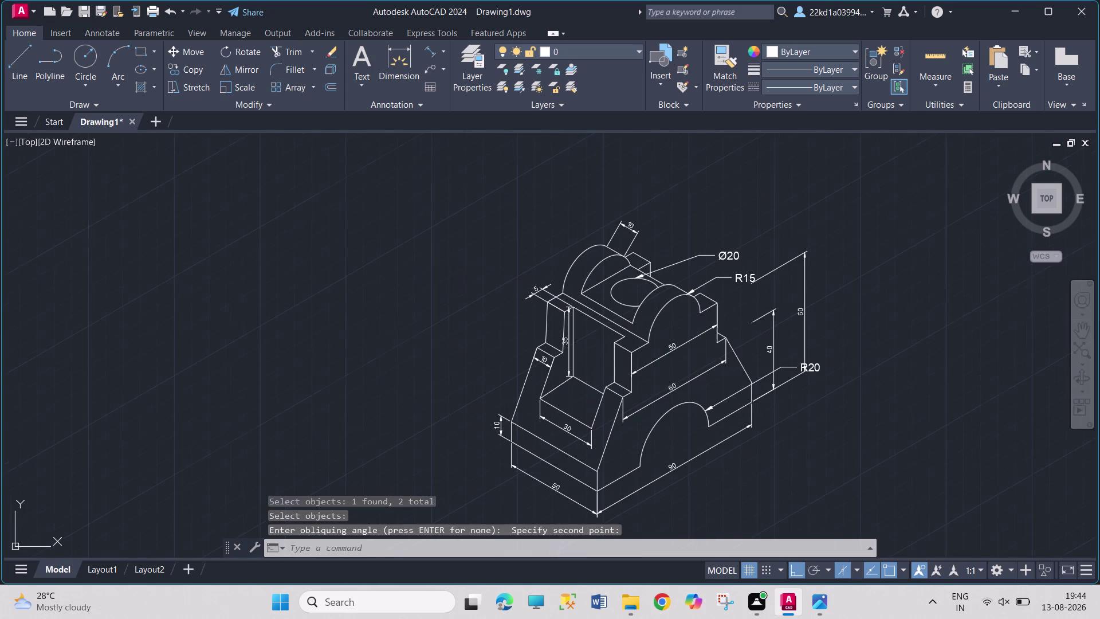
scroll(up, 3)
scroll(down, 3)
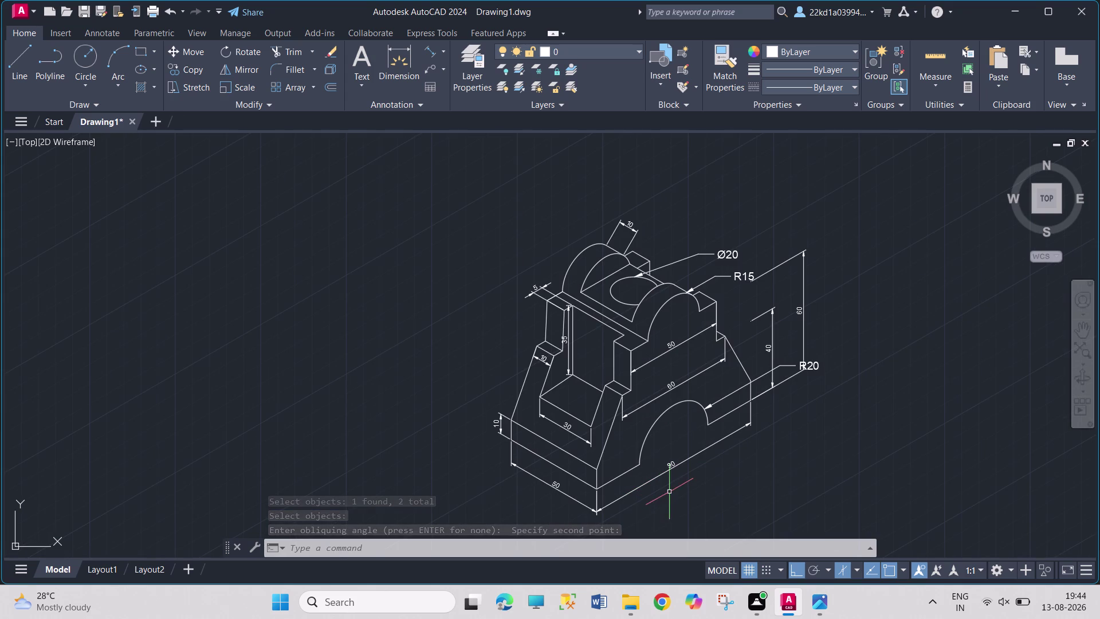
middle_drag(669, 495, 660, 480)
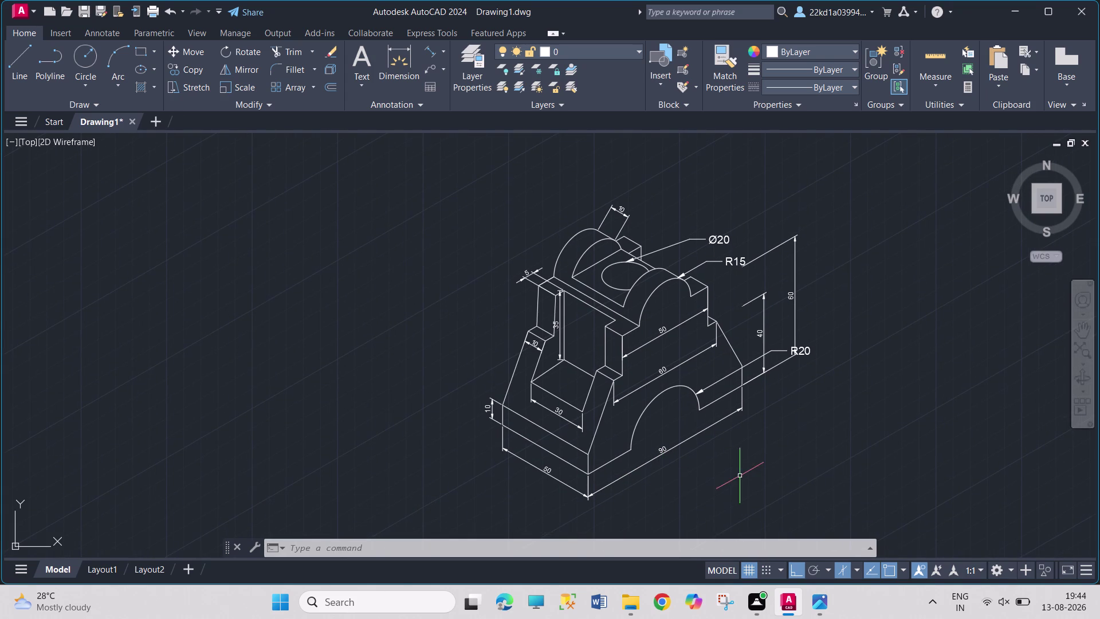
Grip-drag the R20 label higher, clear of the 40 and 60 dimensions.
click(755, 361)
click(774, 350)
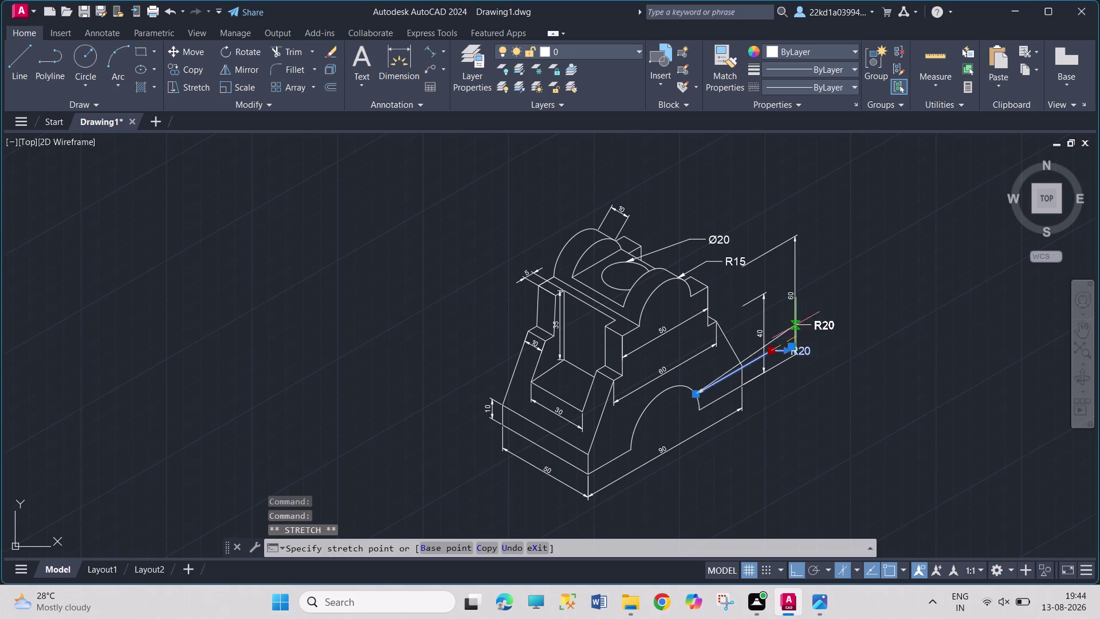
click(721, 299)
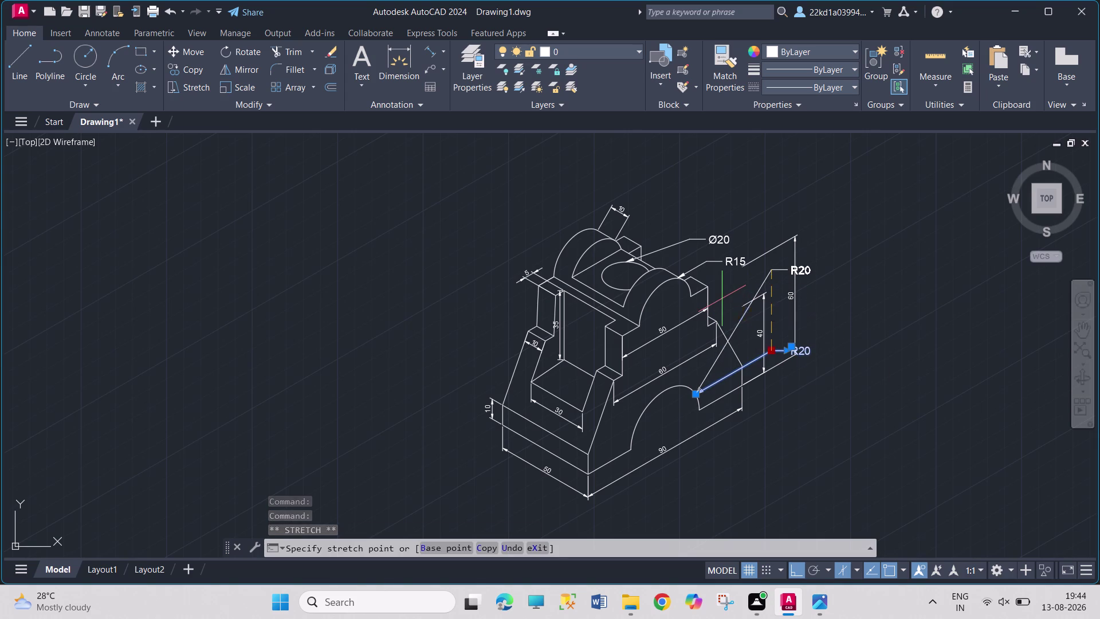
click(771, 267)
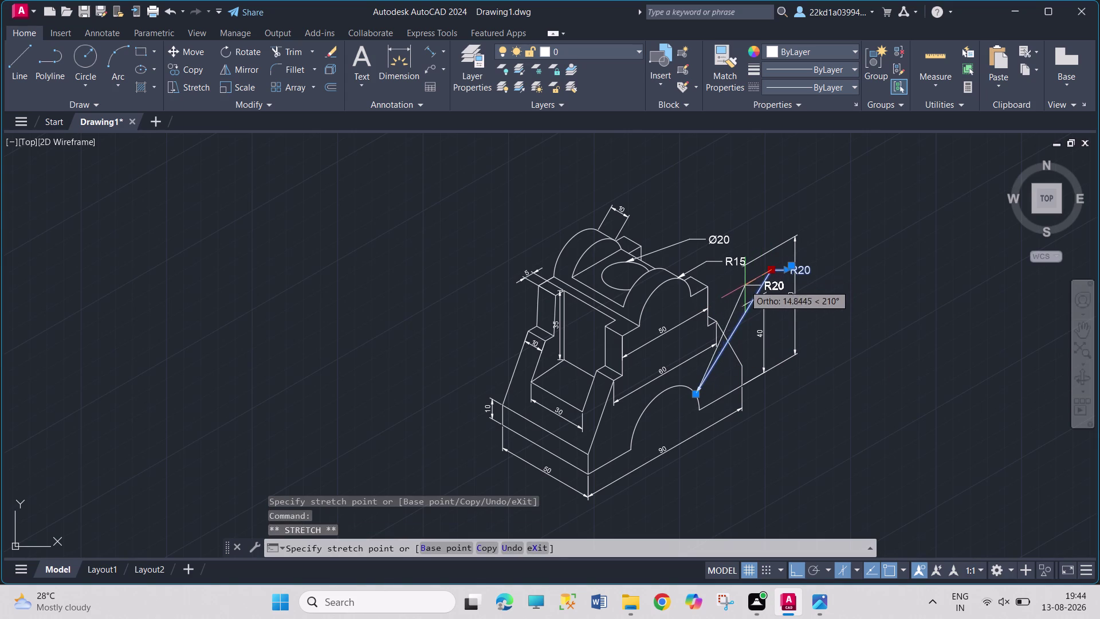
click(736, 293)
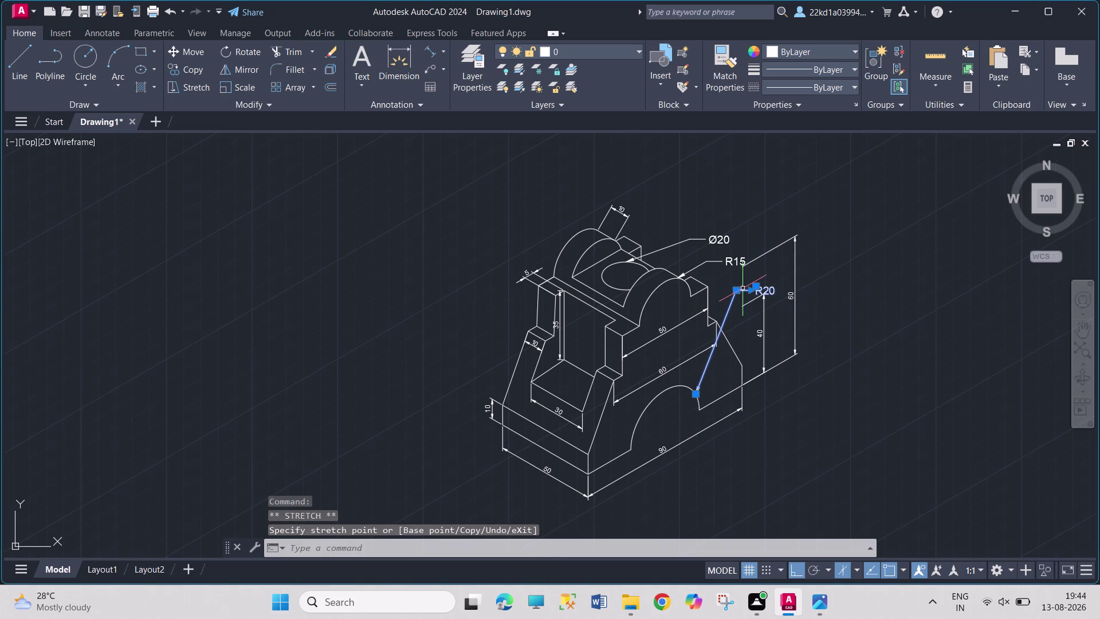
click(739, 292)
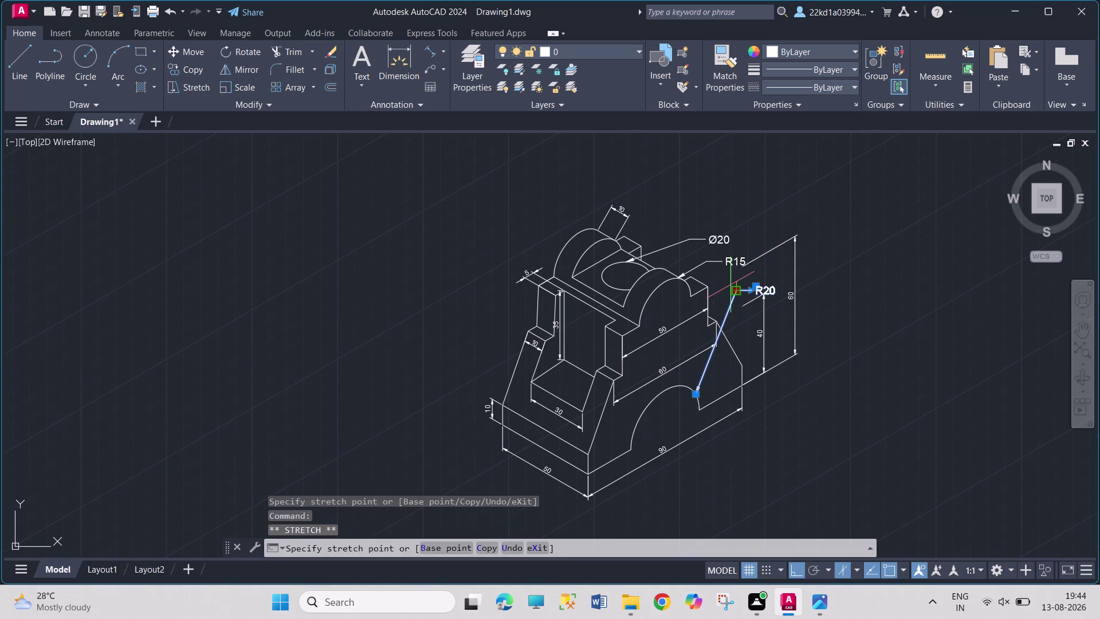
click(731, 285)
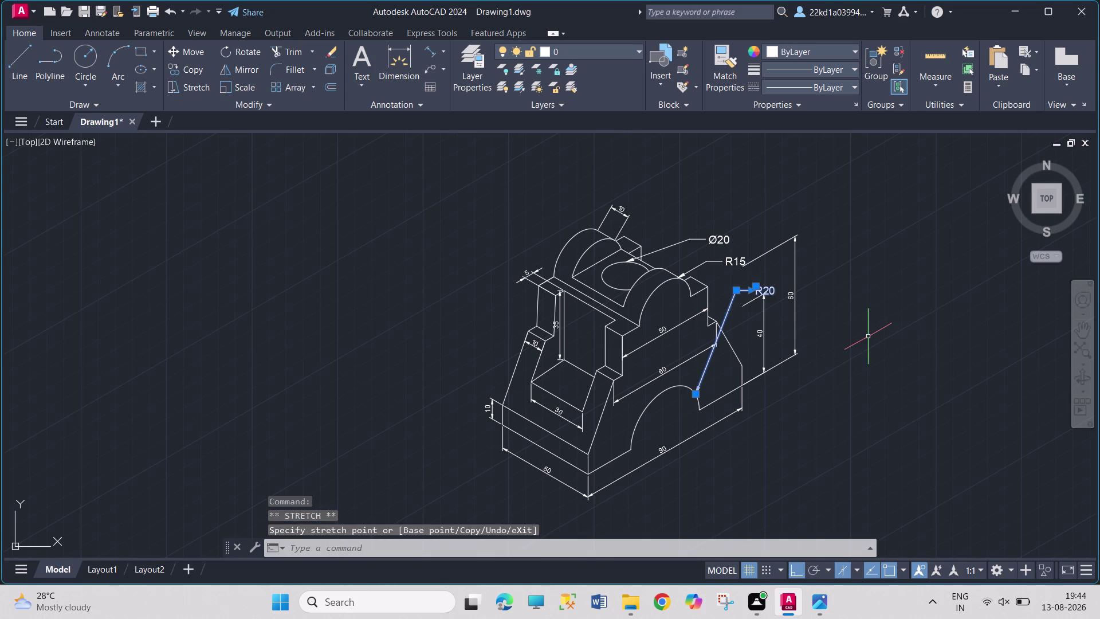
key(Escape)
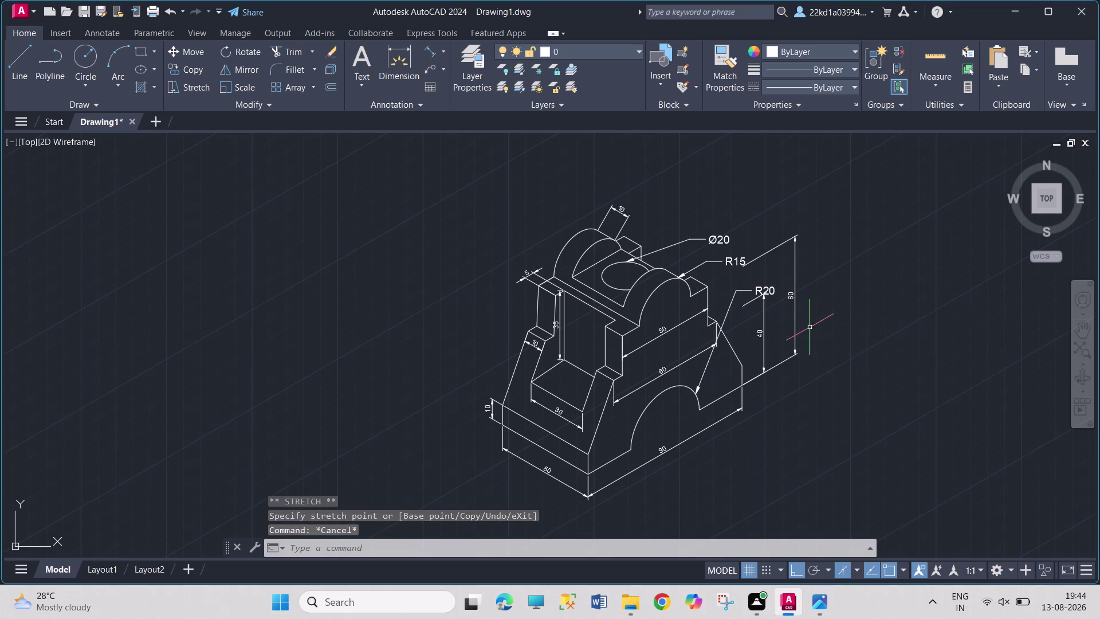
Nudge the R20 label slightly higher on its leader.
click(772, 293)
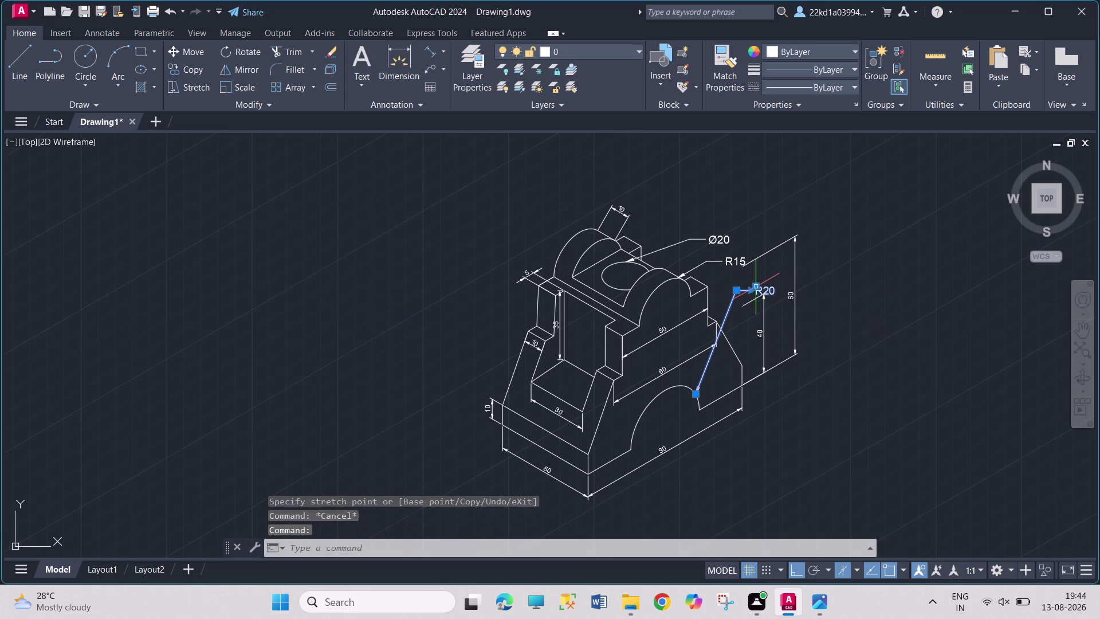
click(758, 285)
click(756, 277)
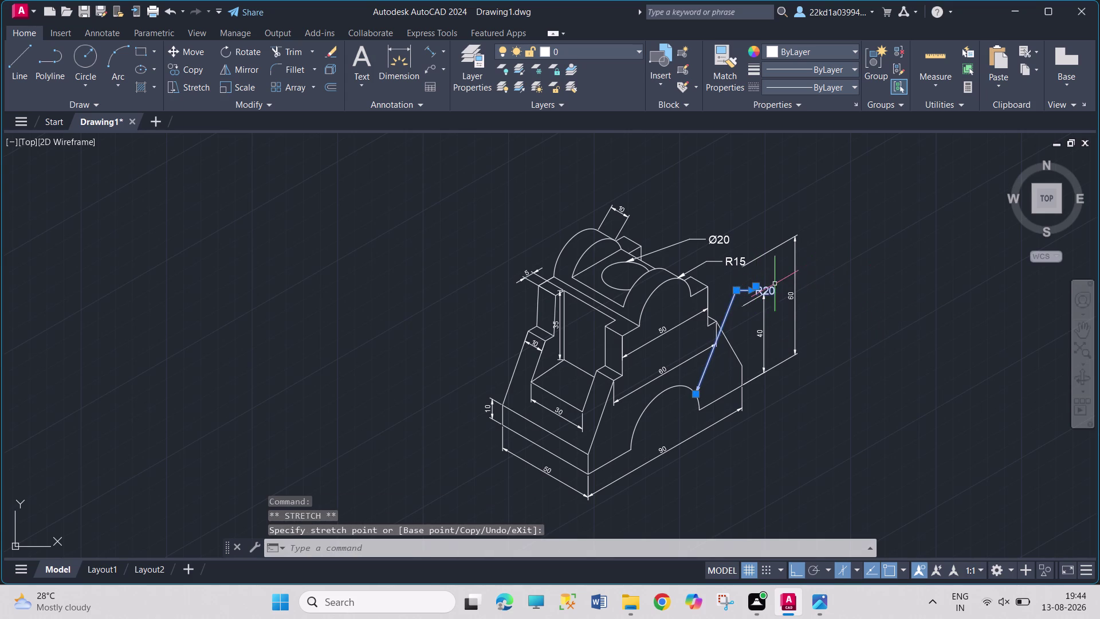
click(758, 283)
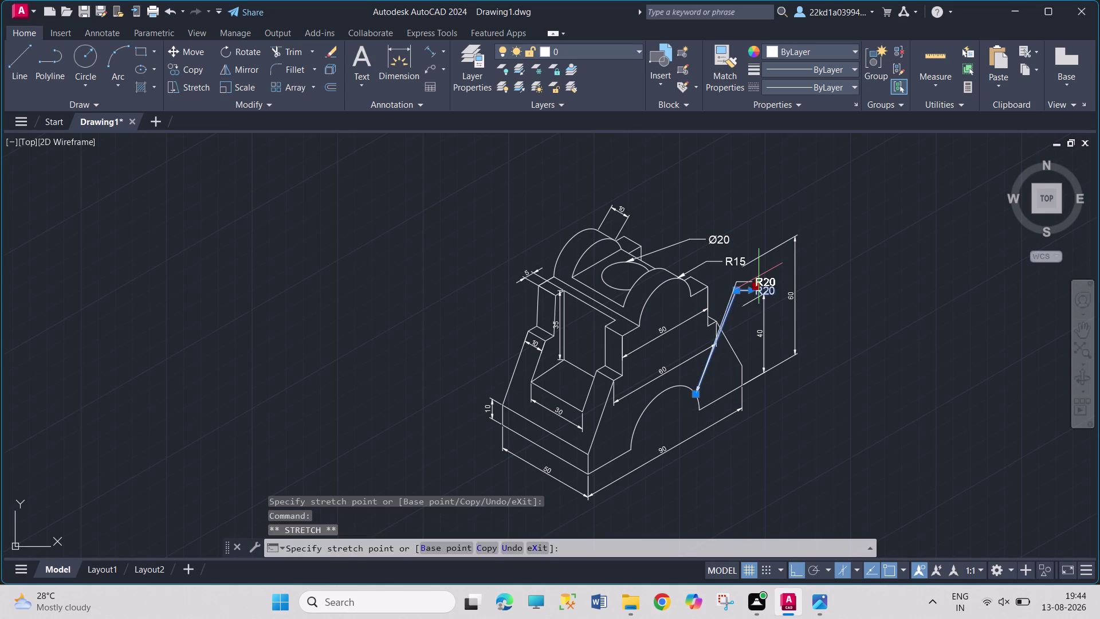
click(758, 272)
key(Escape)
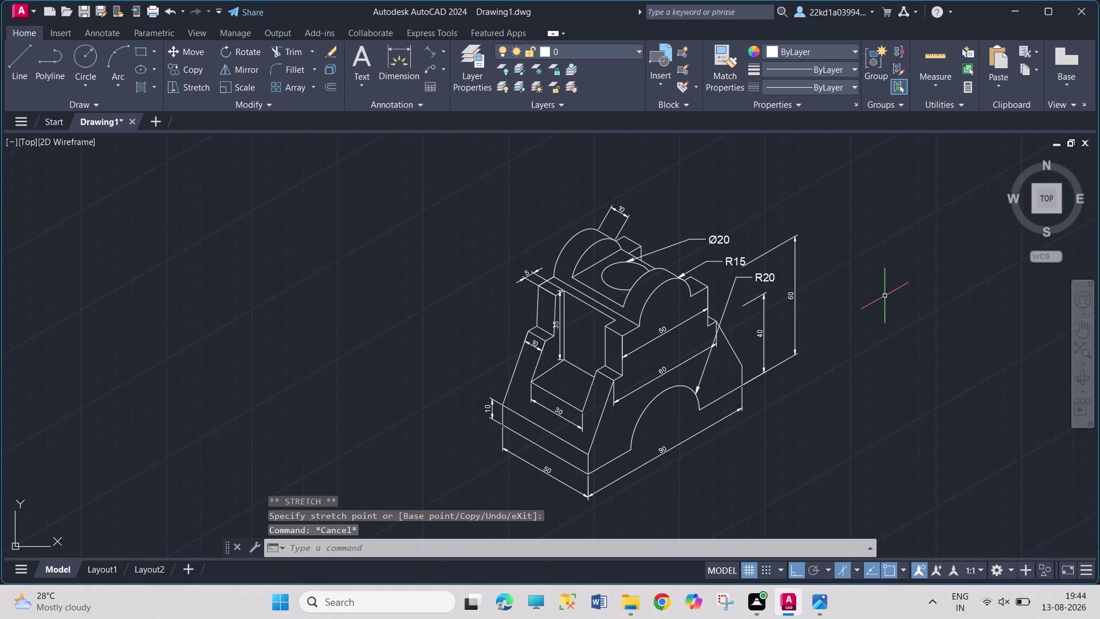
Oblique the 35 height dimension on the upper block with DIMEDIT.
text(D)
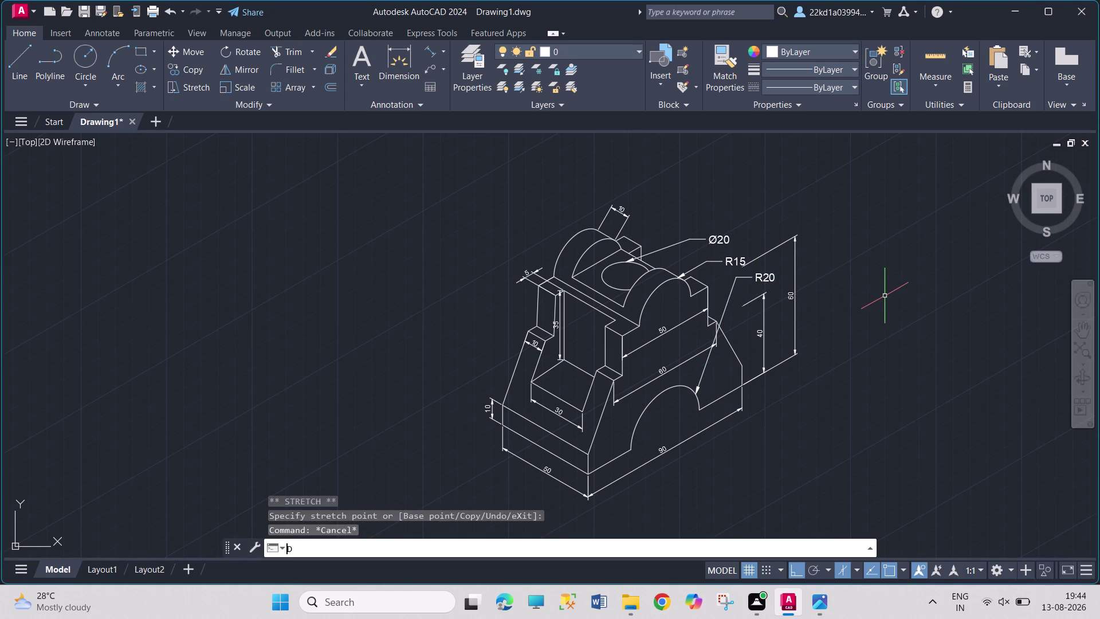
text(IMED)
key(Return)
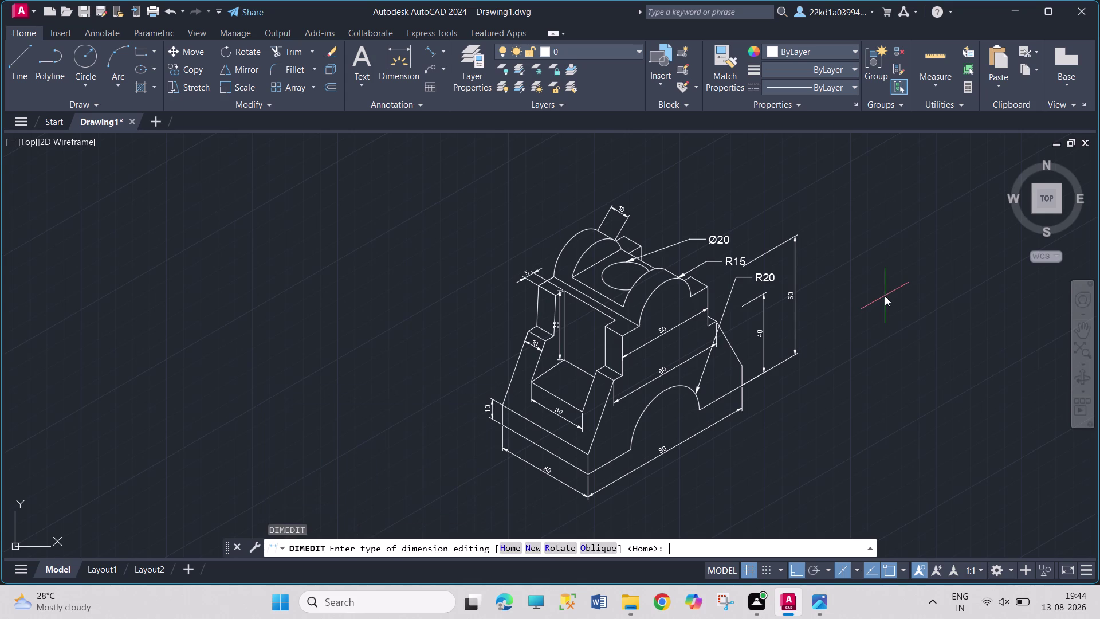
click(603, 552)
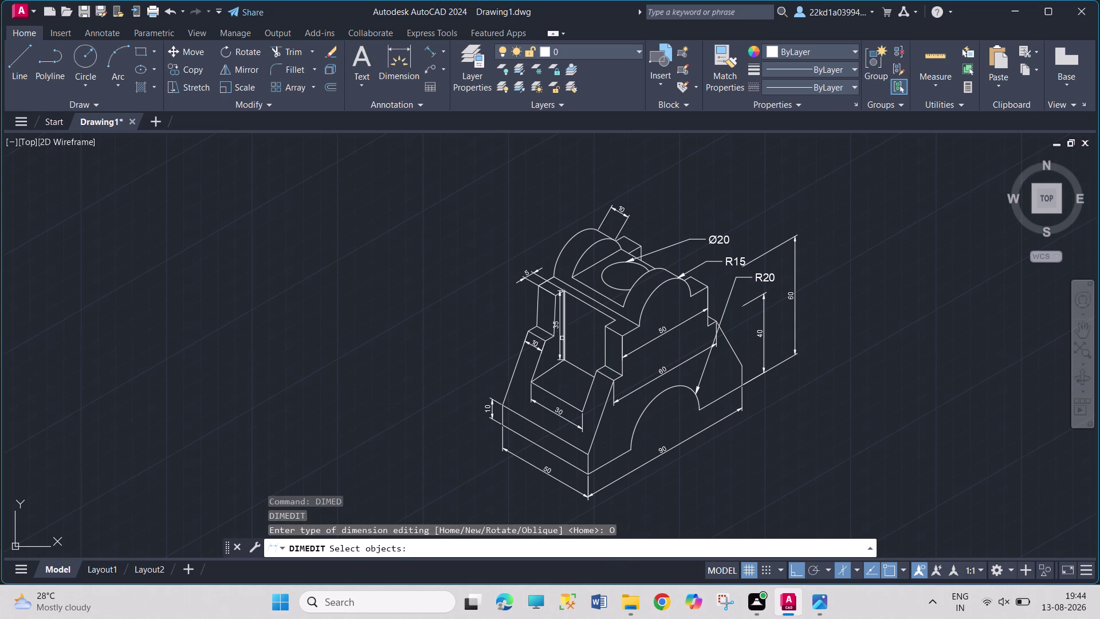
click(558, 338)
key(Return)
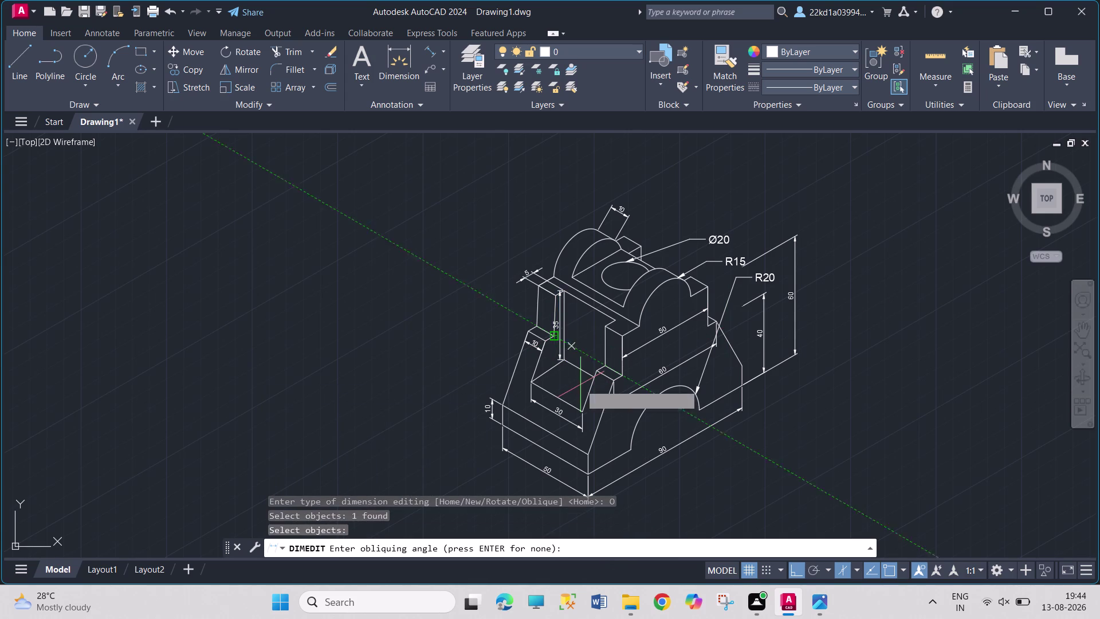
click(564, 361)
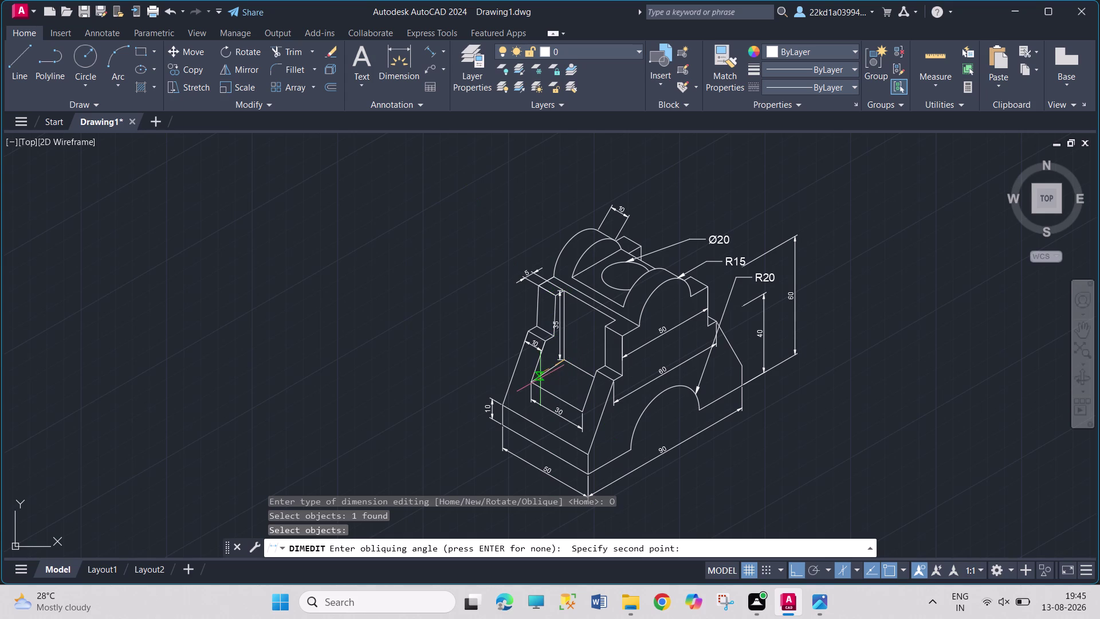
click(534, 381)
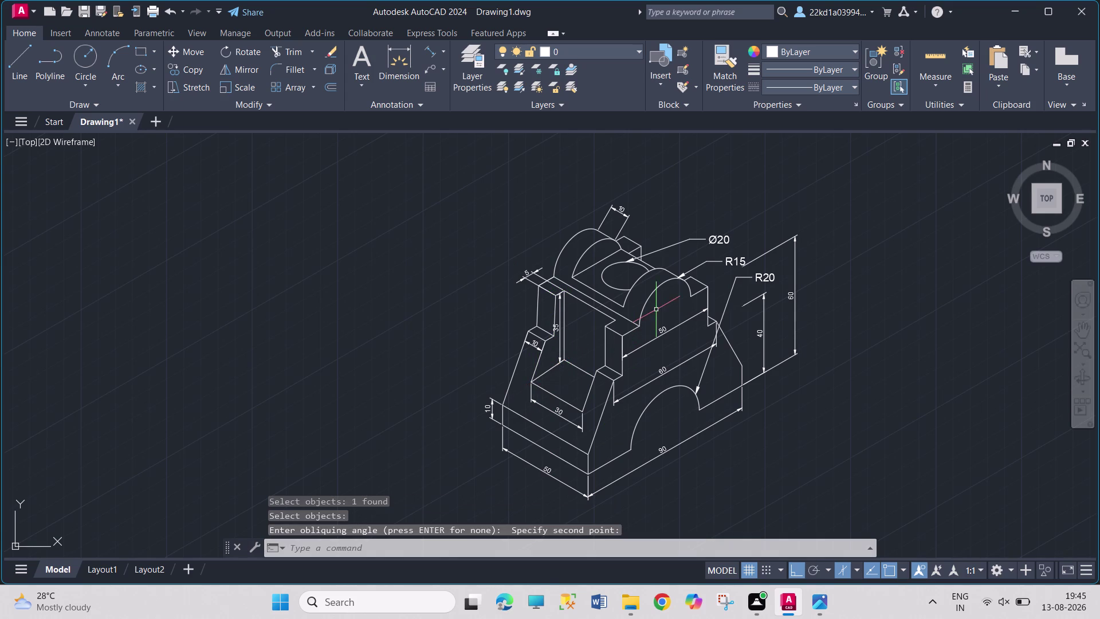
scroll(up, 3)
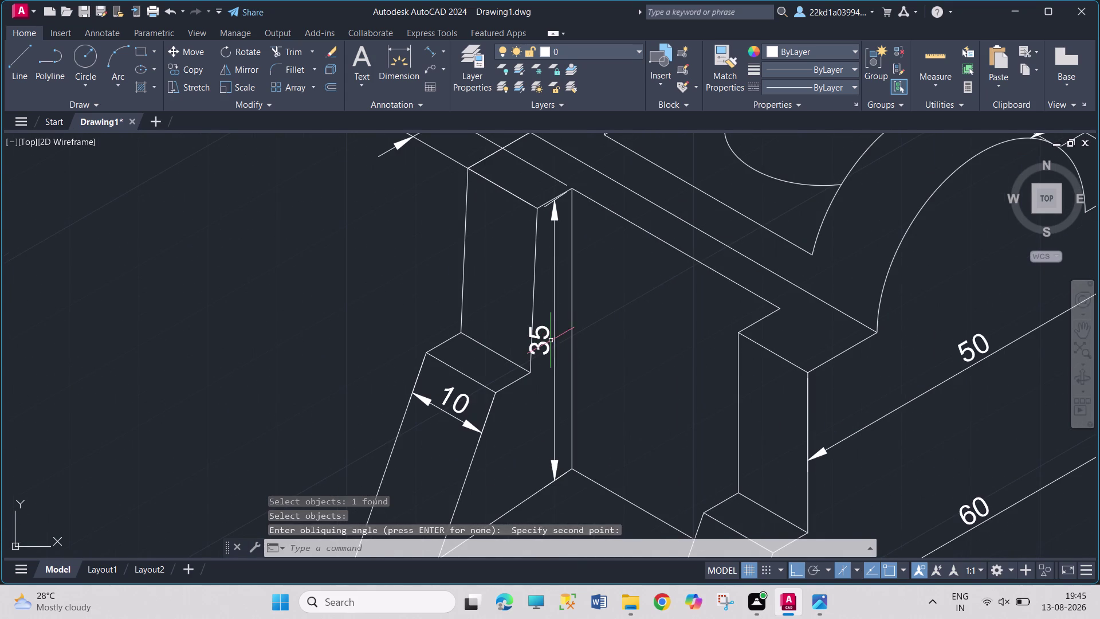
Grip-stretch the 35 dimension line outward to the right of the upright.
click(549, 342)
click(541, 341)
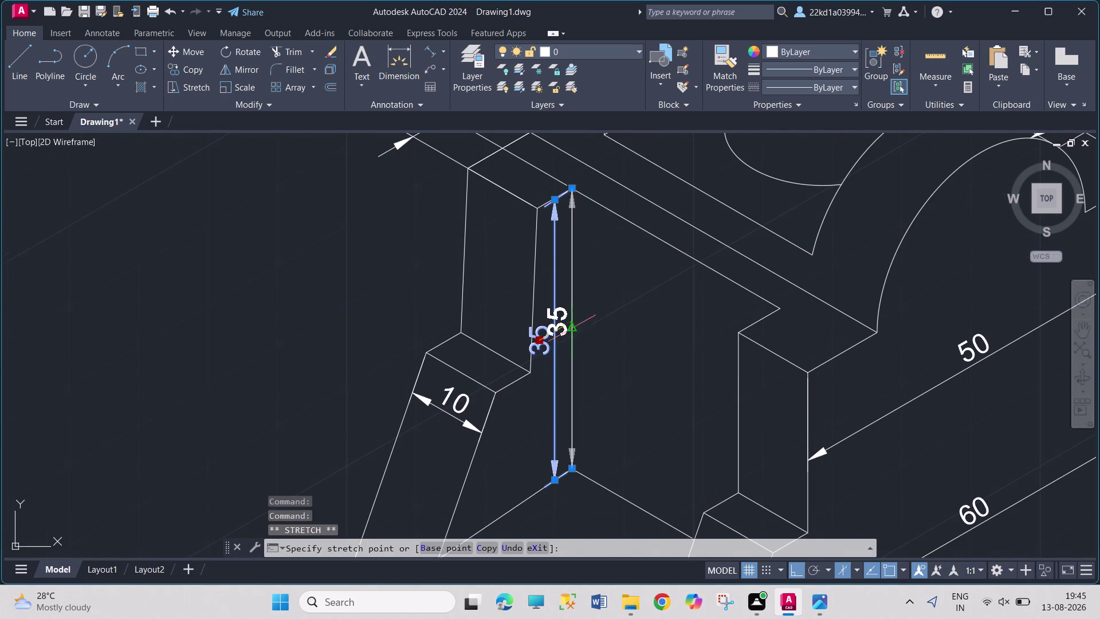
click(582, 331)
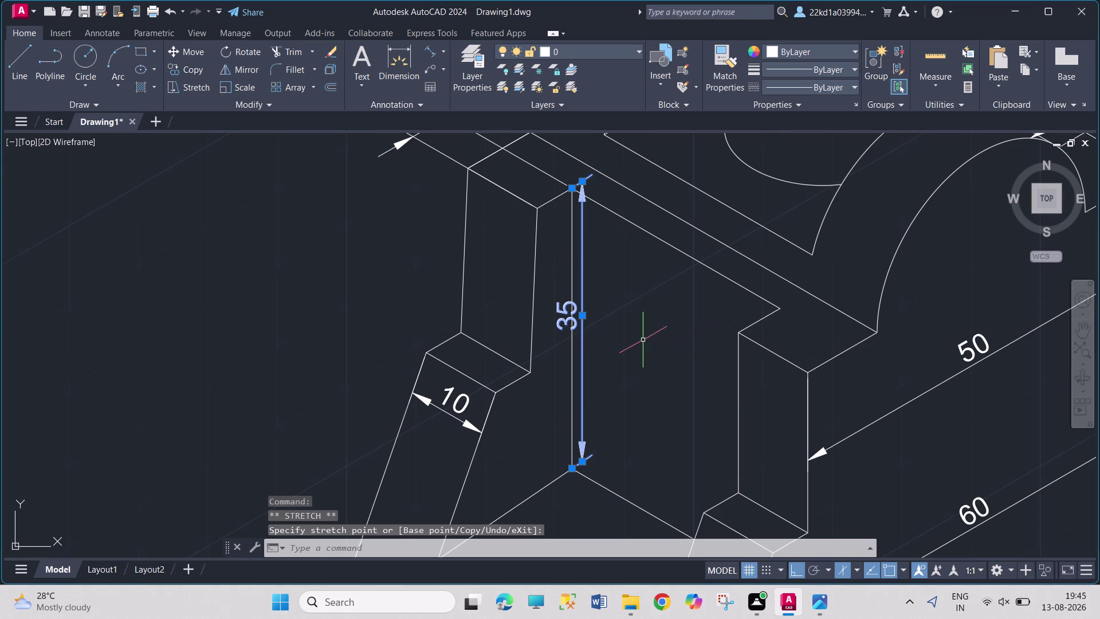
click(582, 315)
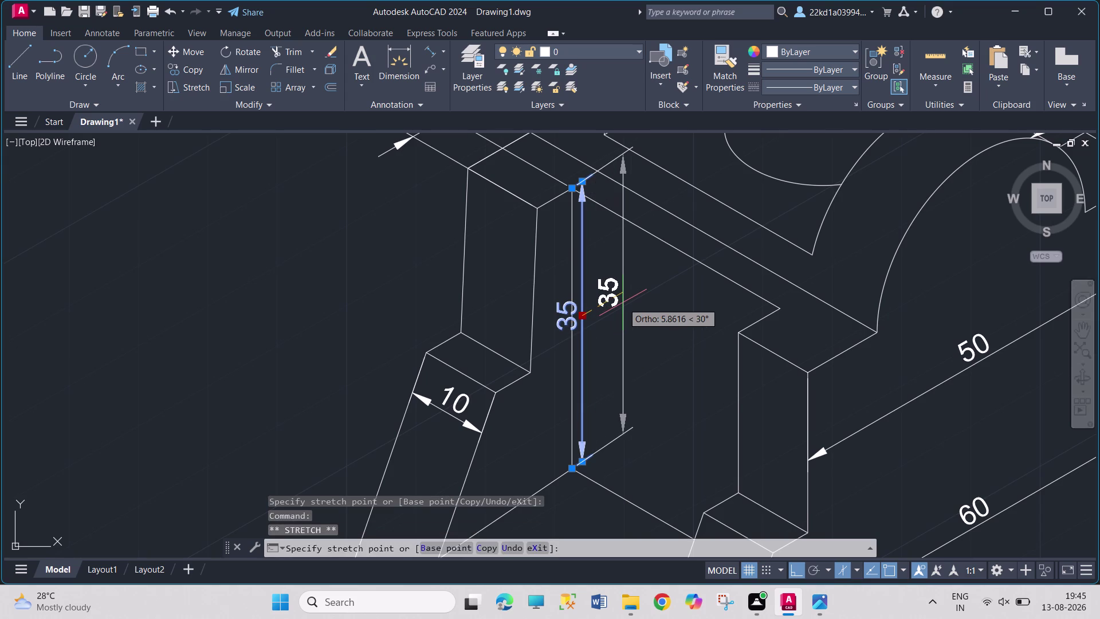
click(622, 303)
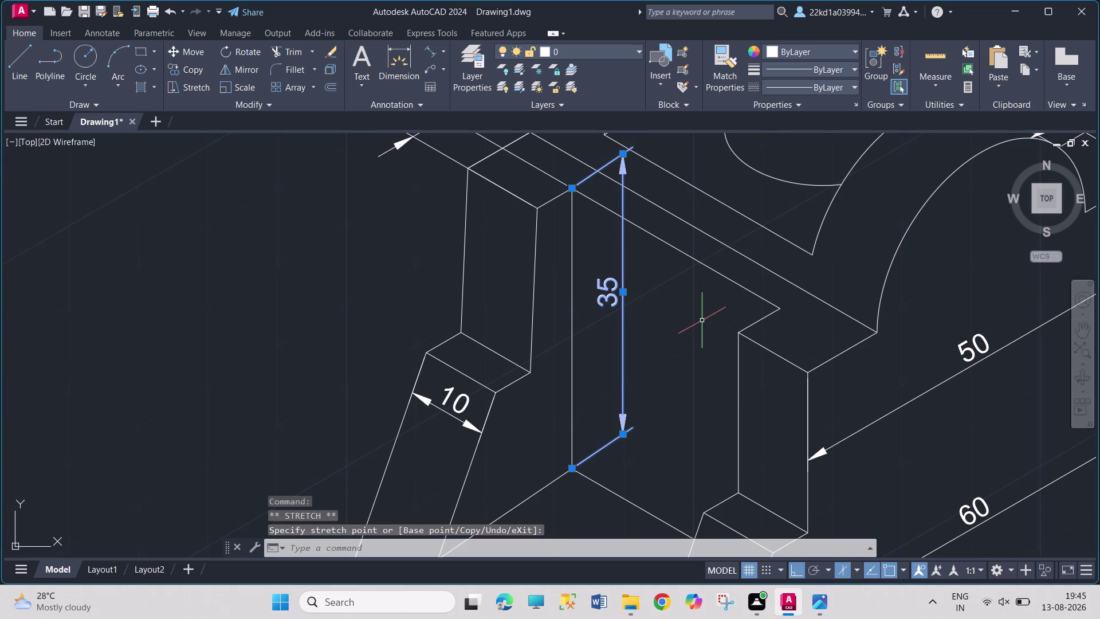
key(Escape)
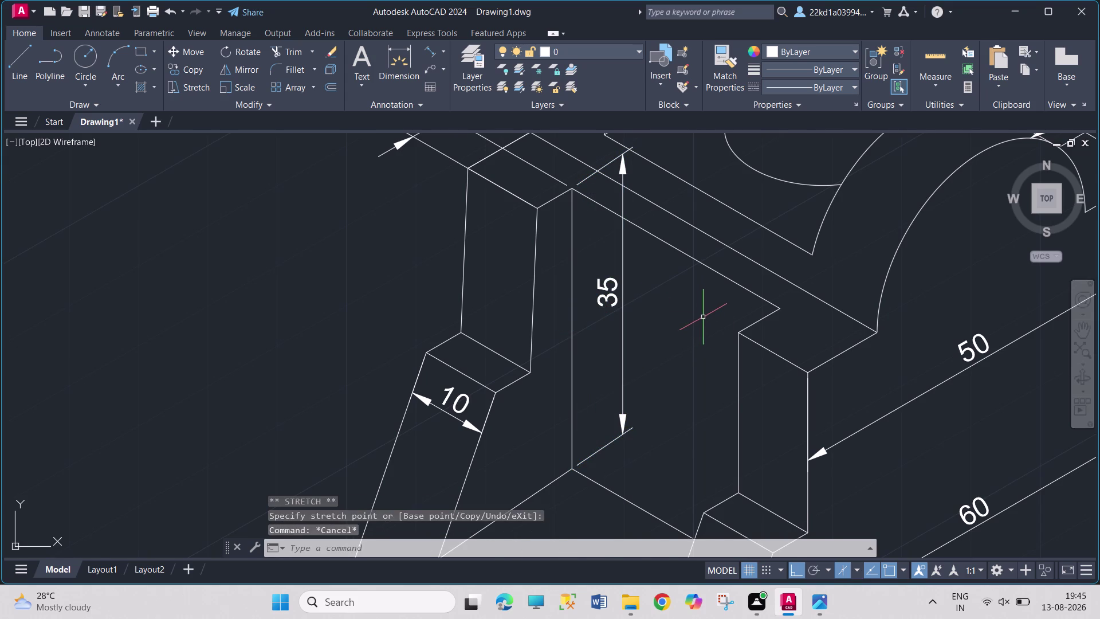
scroll(down, 3)
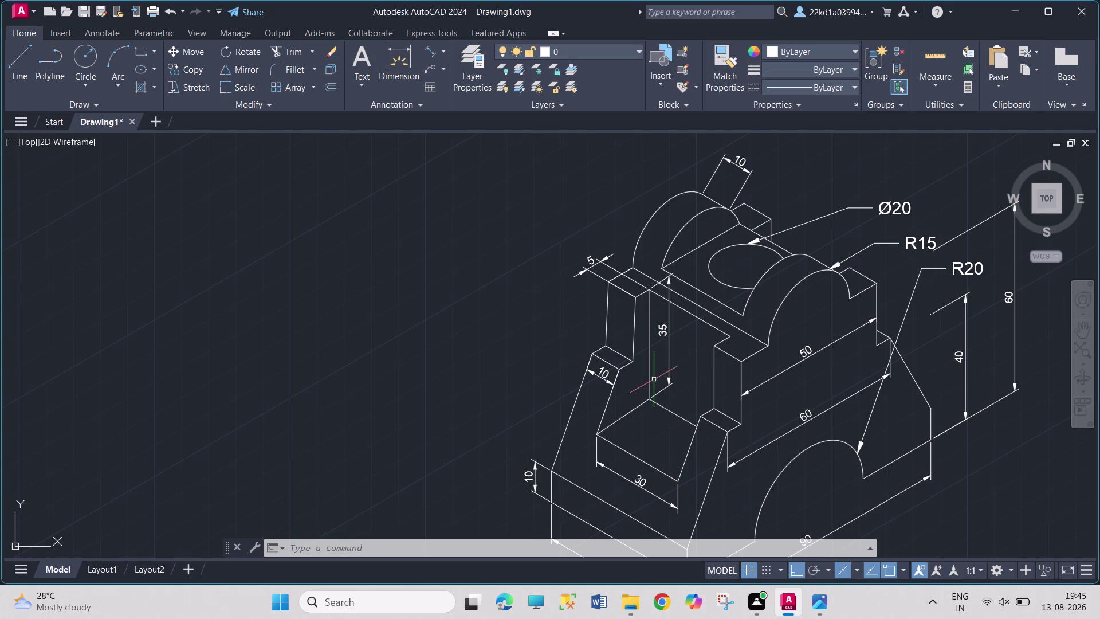
Re-oblique the moved 35 dimension to match the upright's isometric edges.
text(DIM)
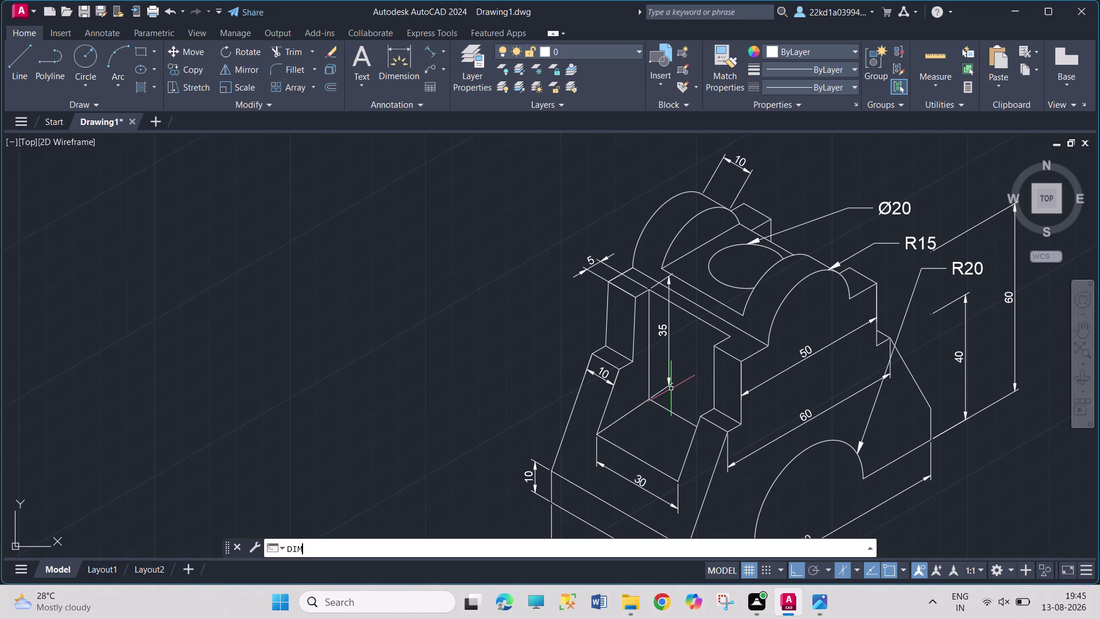
text(ED)
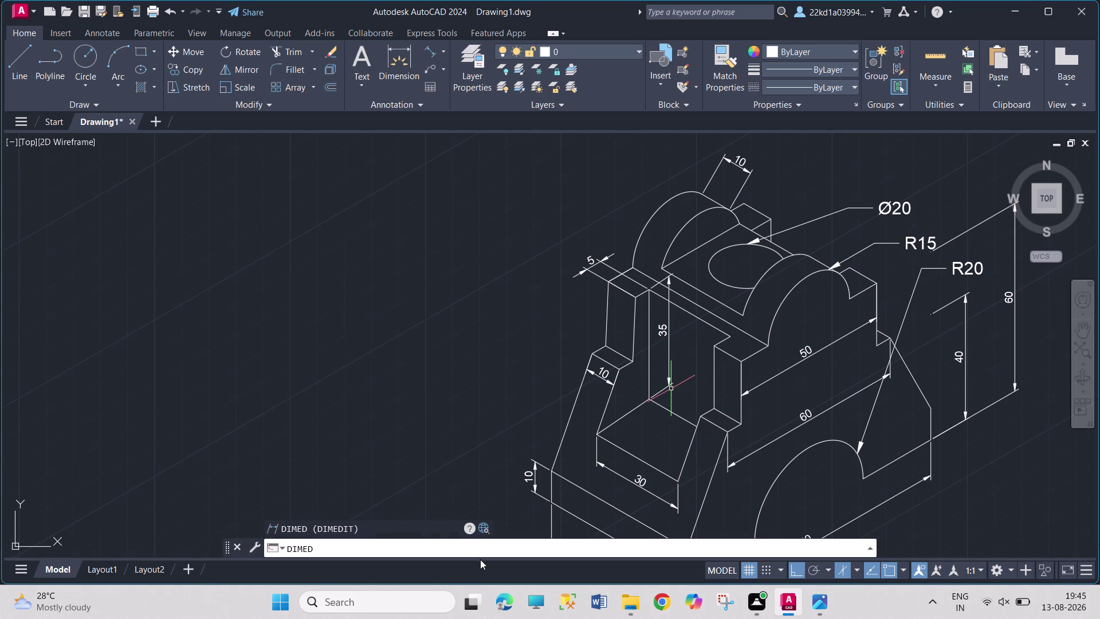
key(Return)
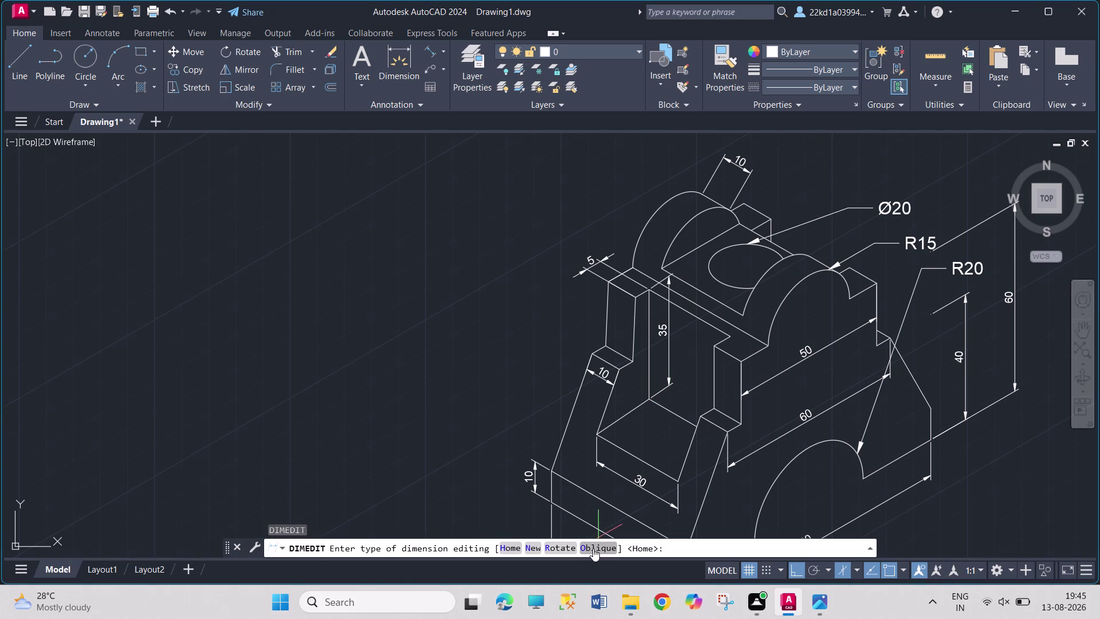
click(593, 548)
click(669, 334)
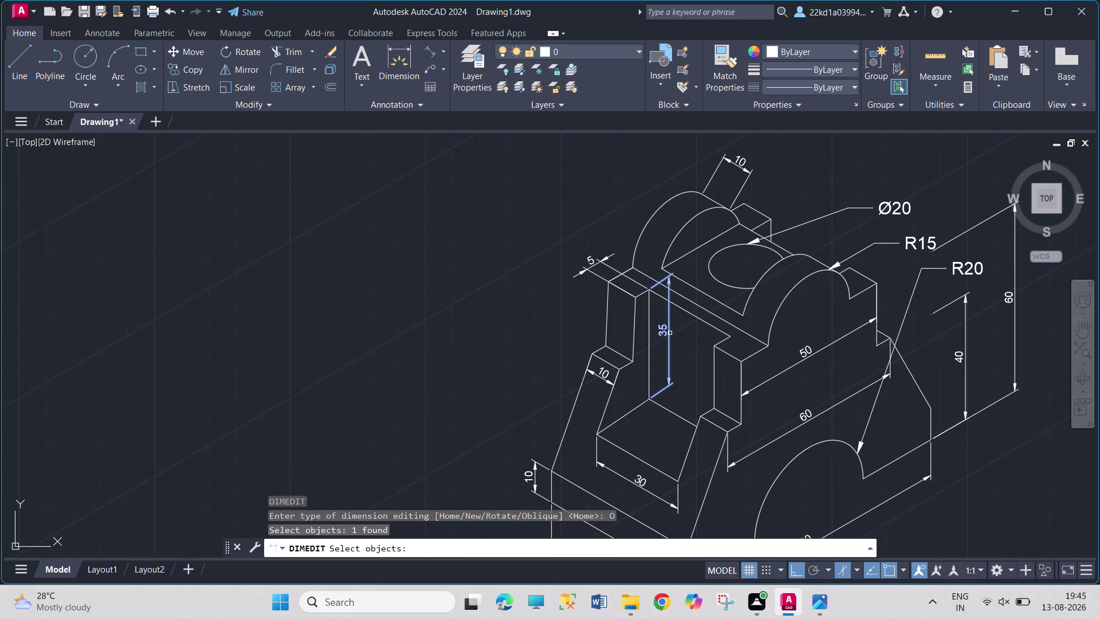
key(Return)
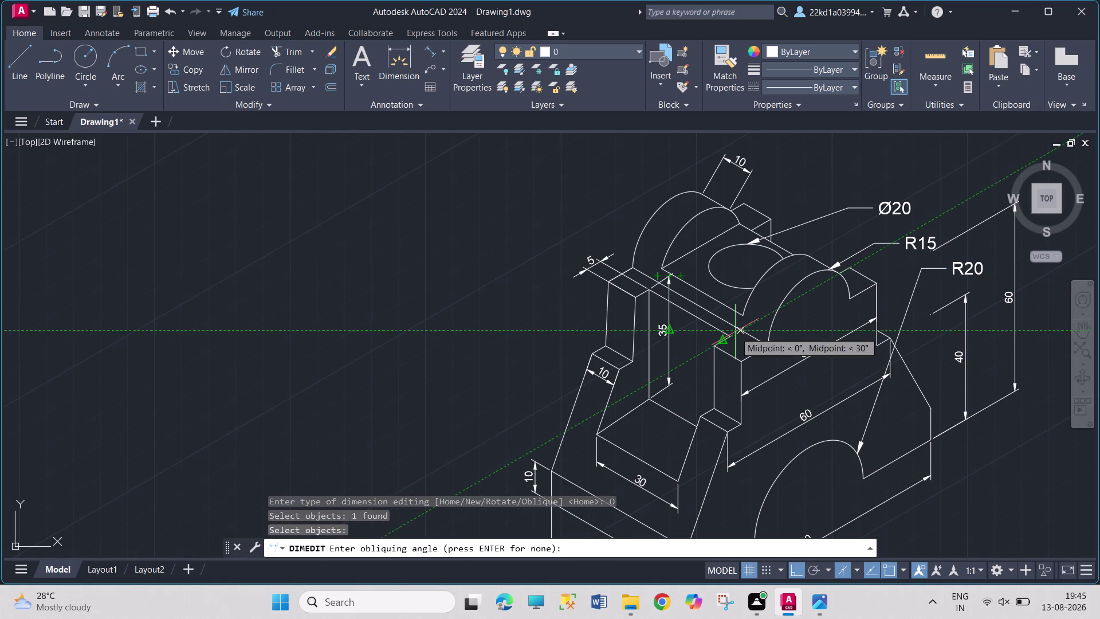
drag(652, 290, 659, 292)
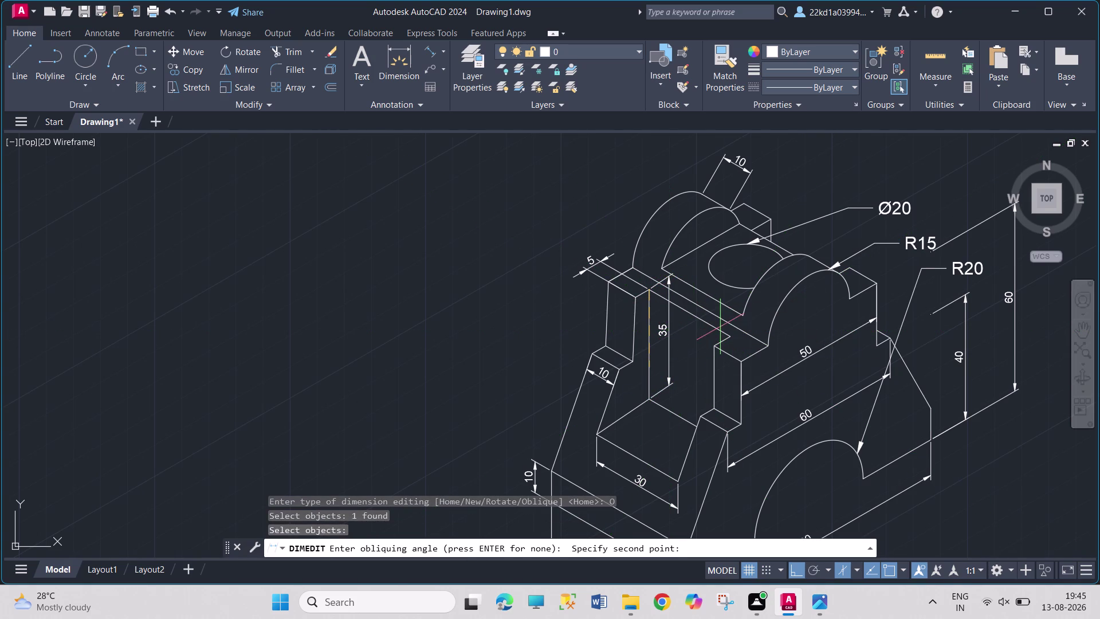
click(726, 331)
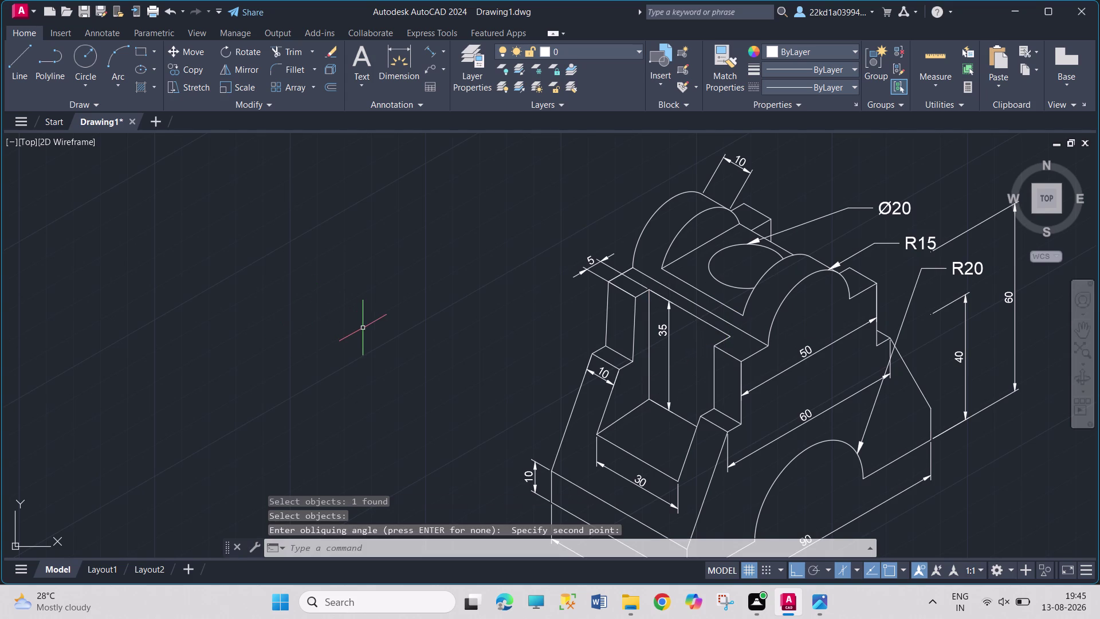
Recenter the bracket view and open the Dimension Style Manager with D.
scroll(down, 3)
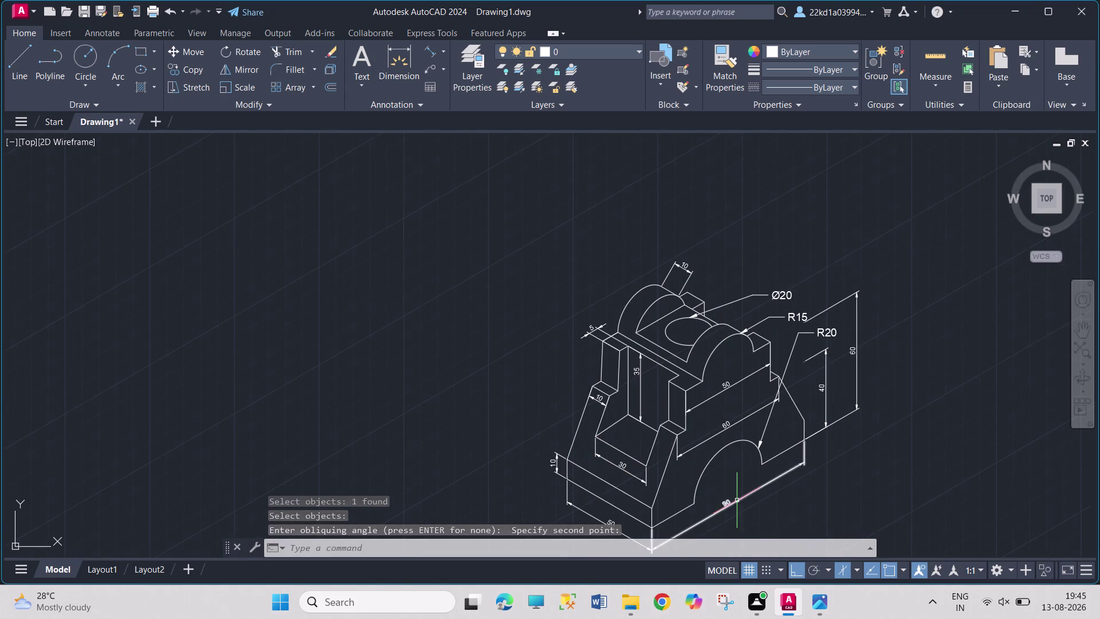
scroll(down, 3)
scroll(up, 3)
scroll(up, 3)
scroll(up, 3)
middle_drag(737, 511, 720, 434)
scroll(down, 3)
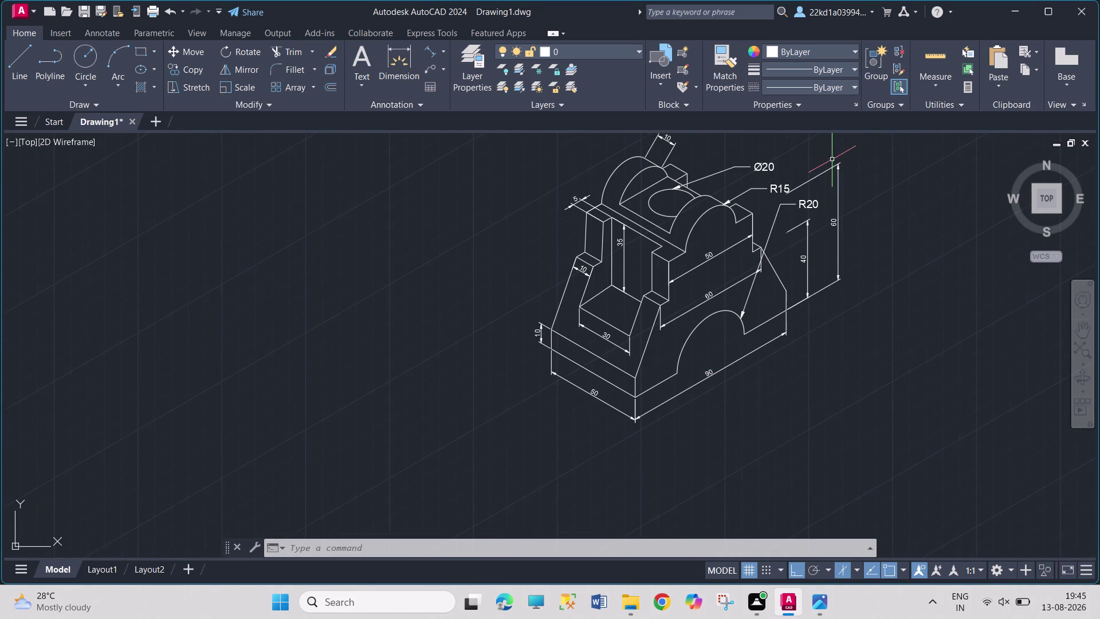
scroll(down, 3)
scroll(up, 3)
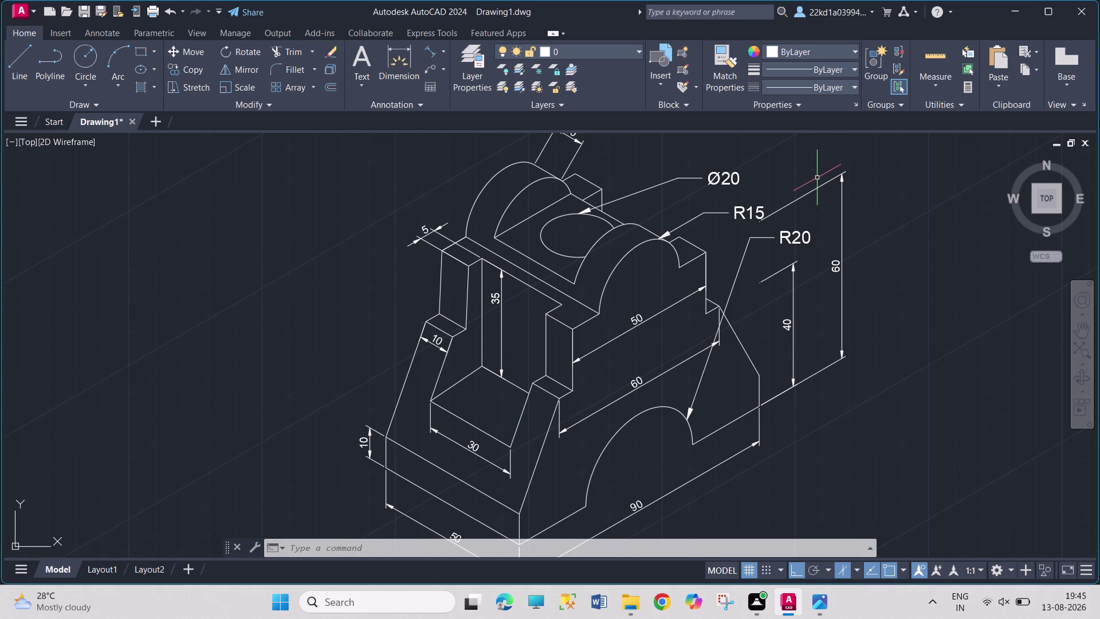
key(d)
key(Return)
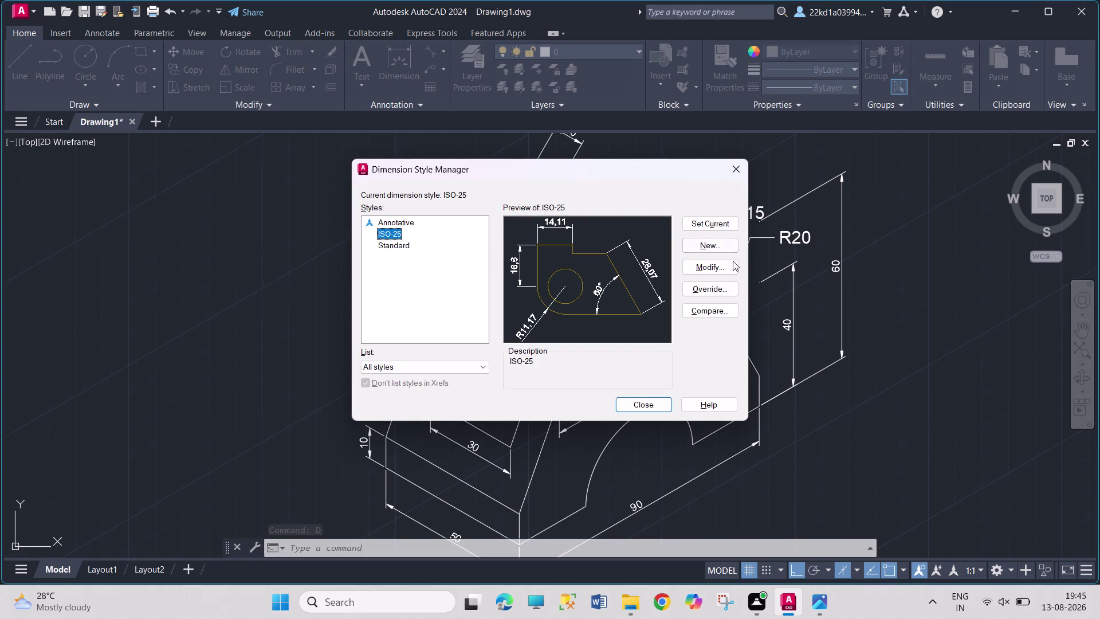
Set the ISO-25 style's text height to 4 and close the style manager.
click(724, 273)
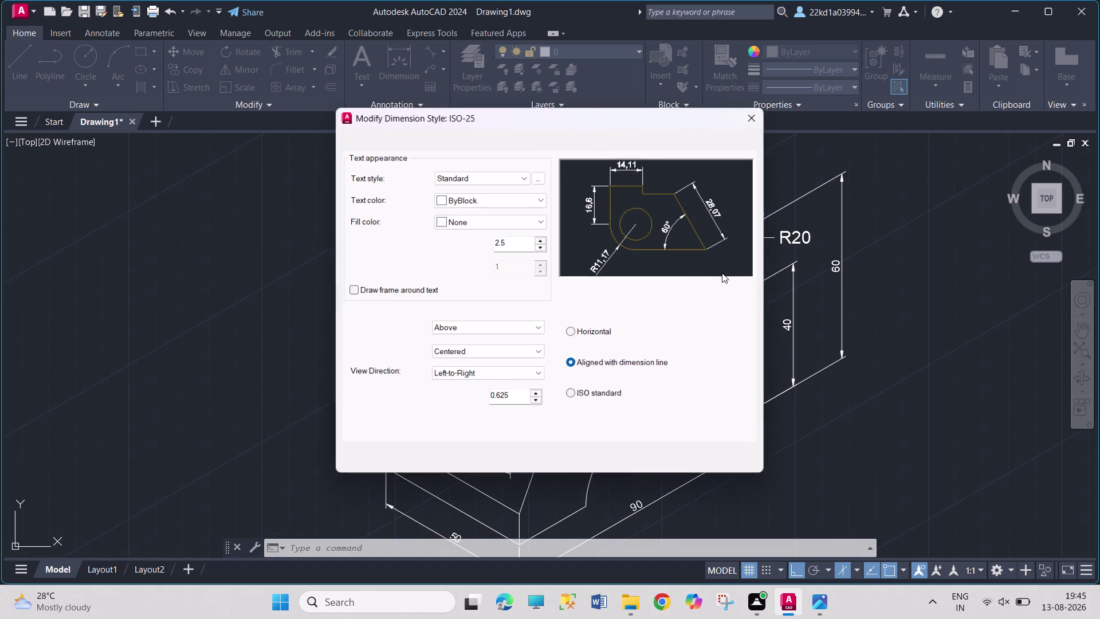
drag(522, 247, 474, 240)
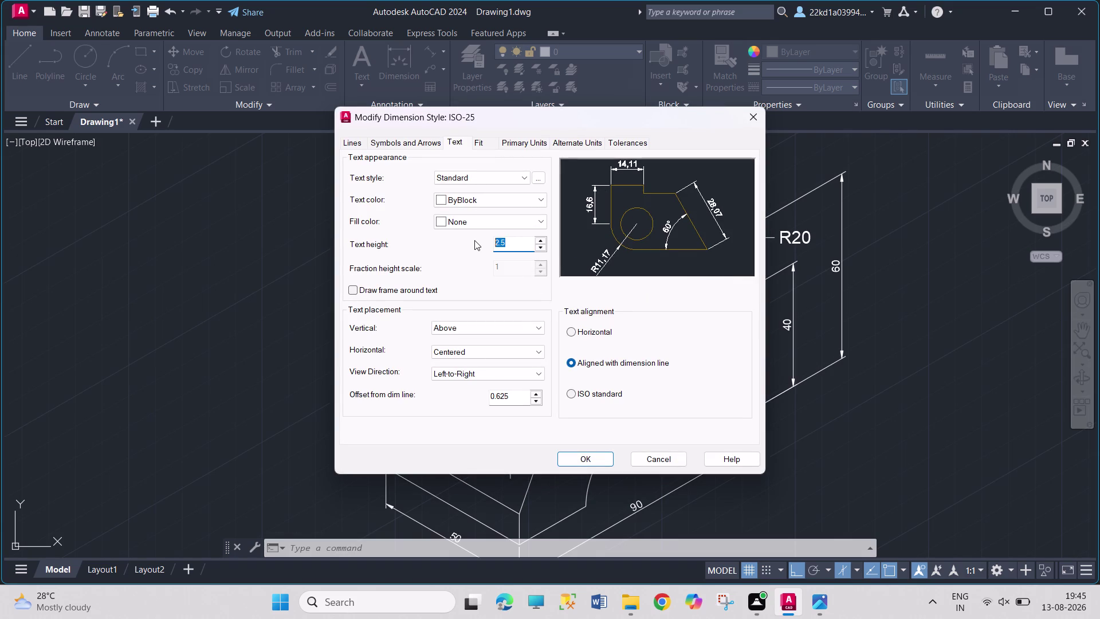
key(4)
key(Return)
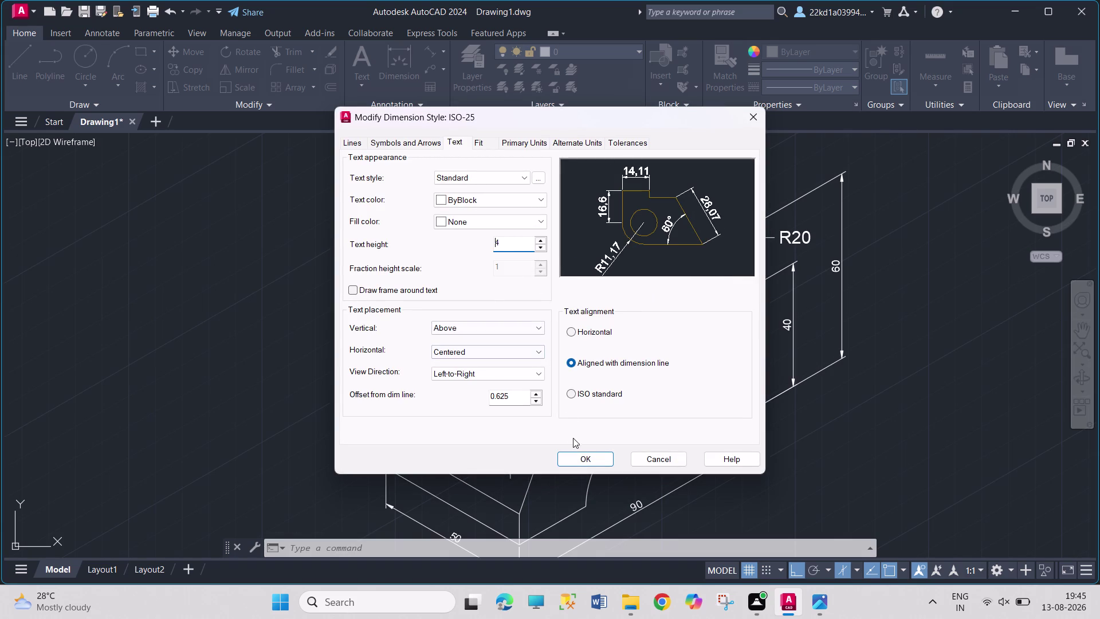
click(573, 456)
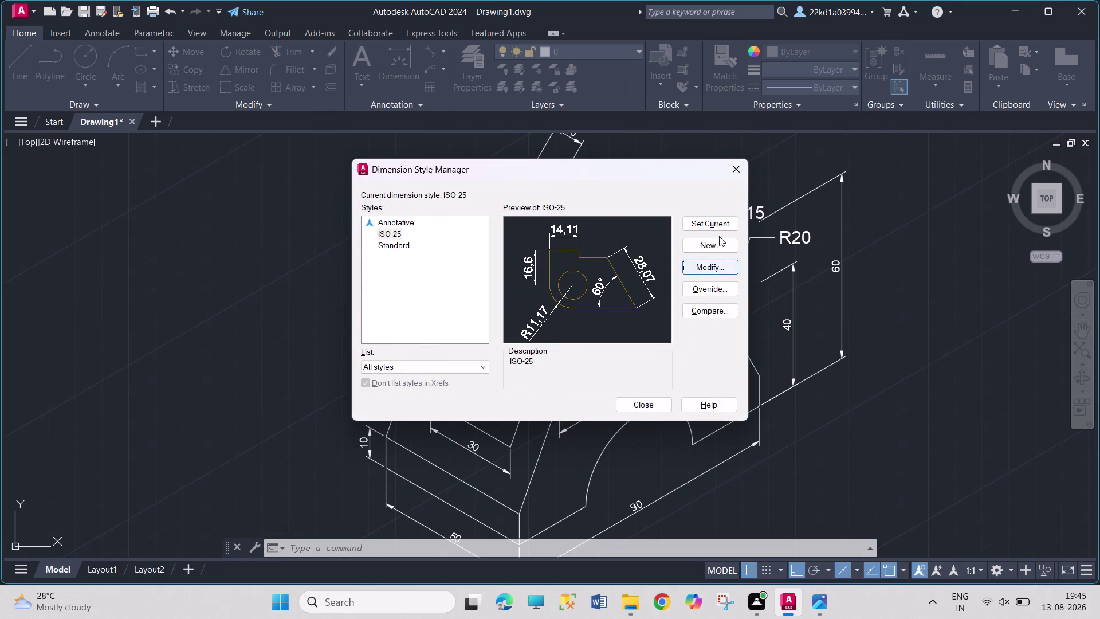
click(713, 222)
Recenter the bracket view and switch to the first paper layout.
click(638, 402)
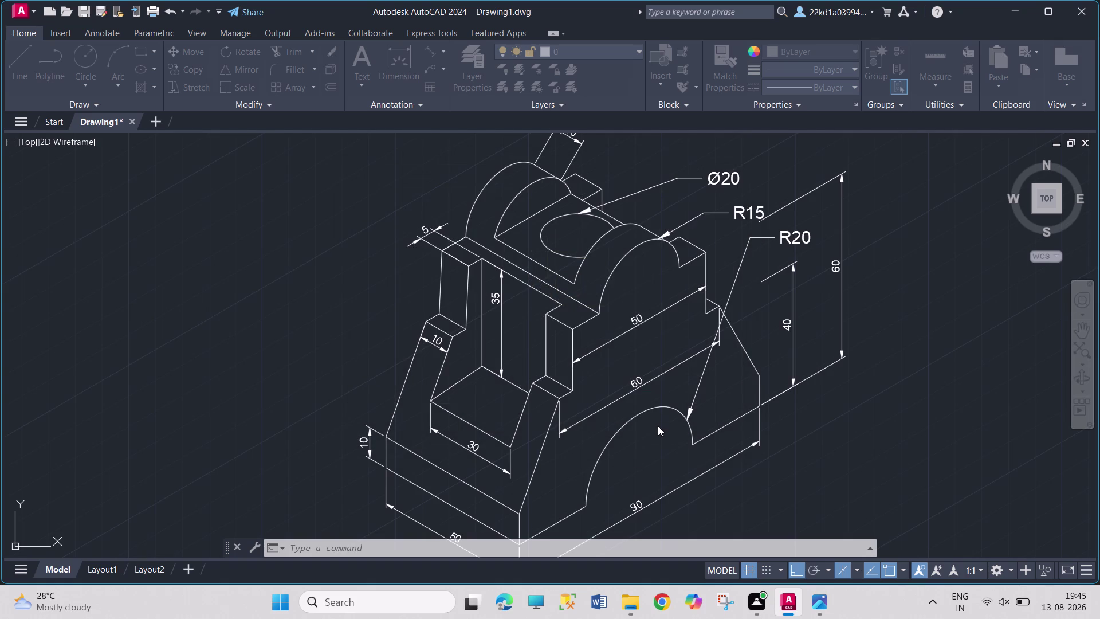
scroll(down, 3)
scroll(up, 3)
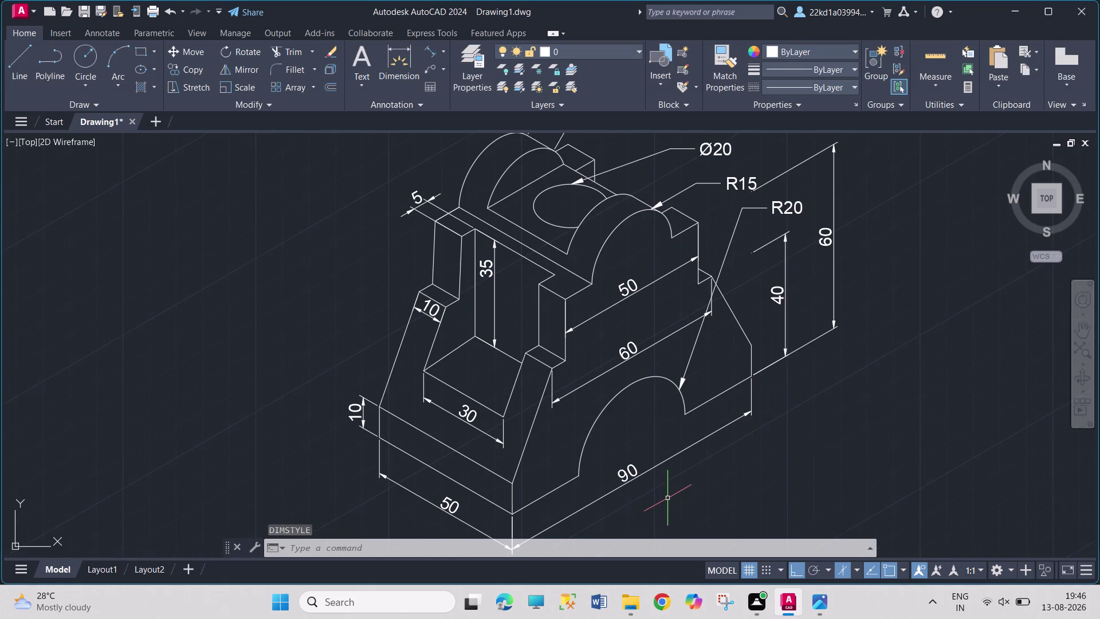
scroll(down, 3)
middle_drag(675, 491, 653, 464)
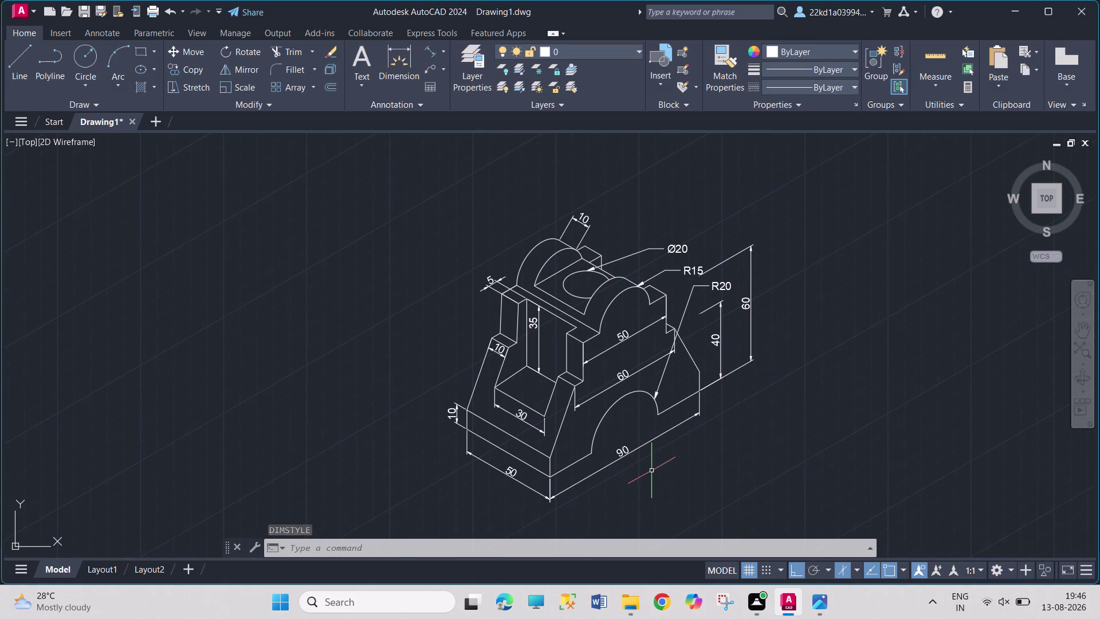
scroll(up, 3)
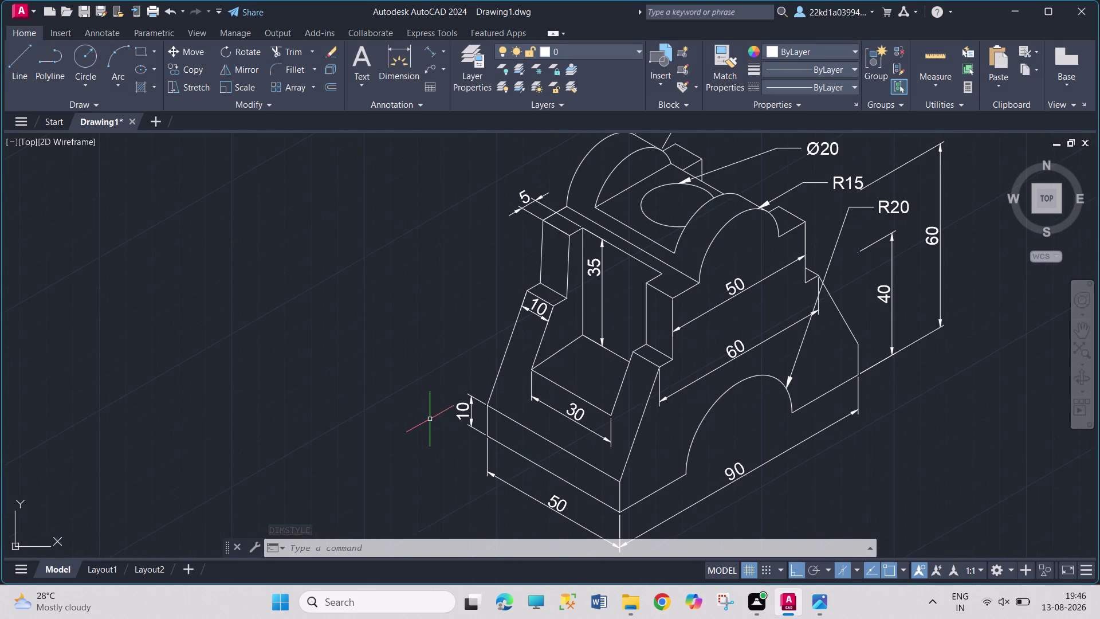
scroll(down, 3)
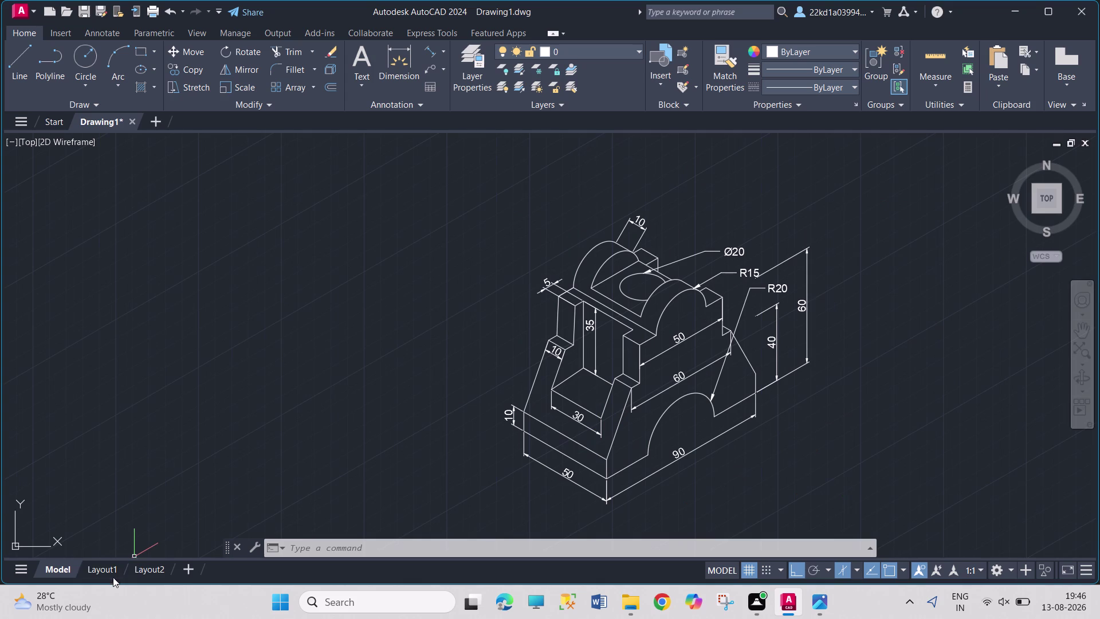
click(111, 572)
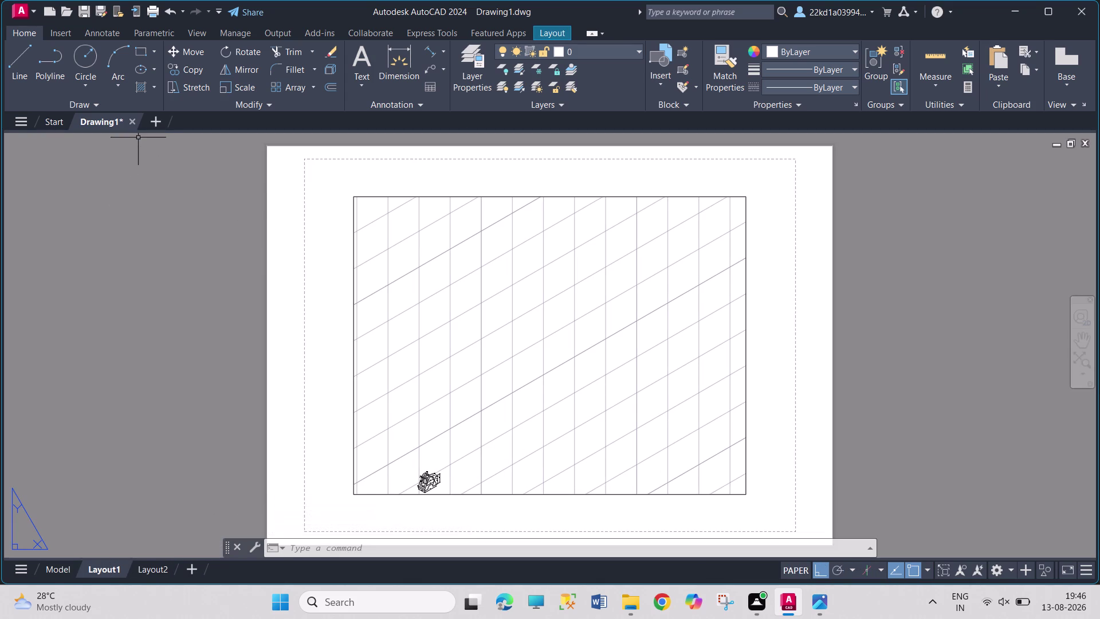
Switch from the Model tab to the Layout1 sheet.
click(54, 577)
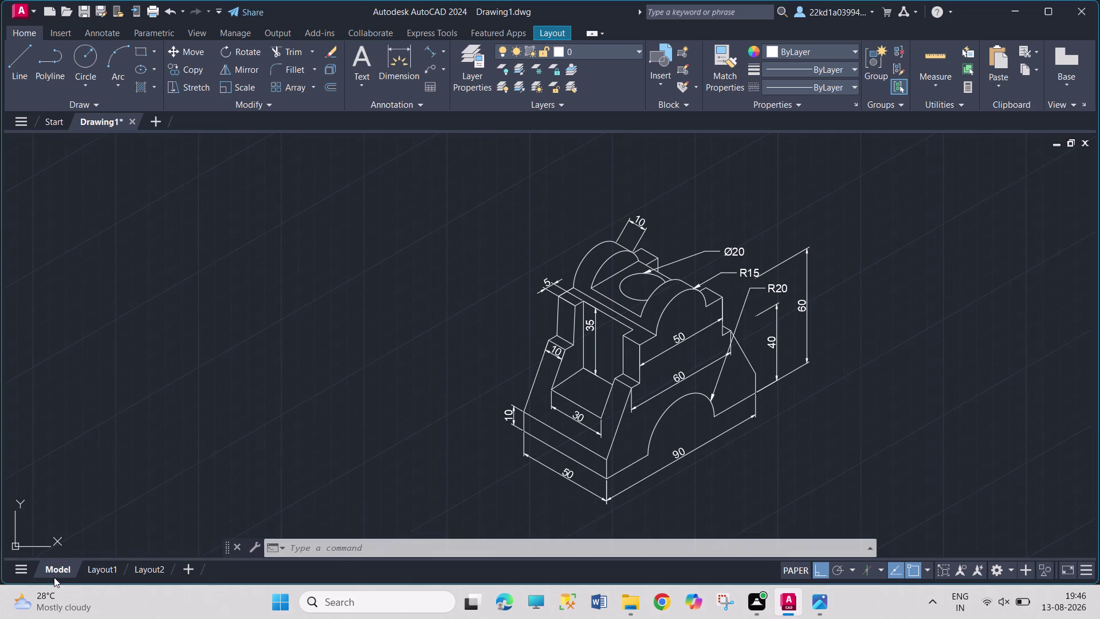
scroll(down, 3)
scroll(down, 3)
scroll(up, 3)
scroll(up, 3)
scroll(up, 3)
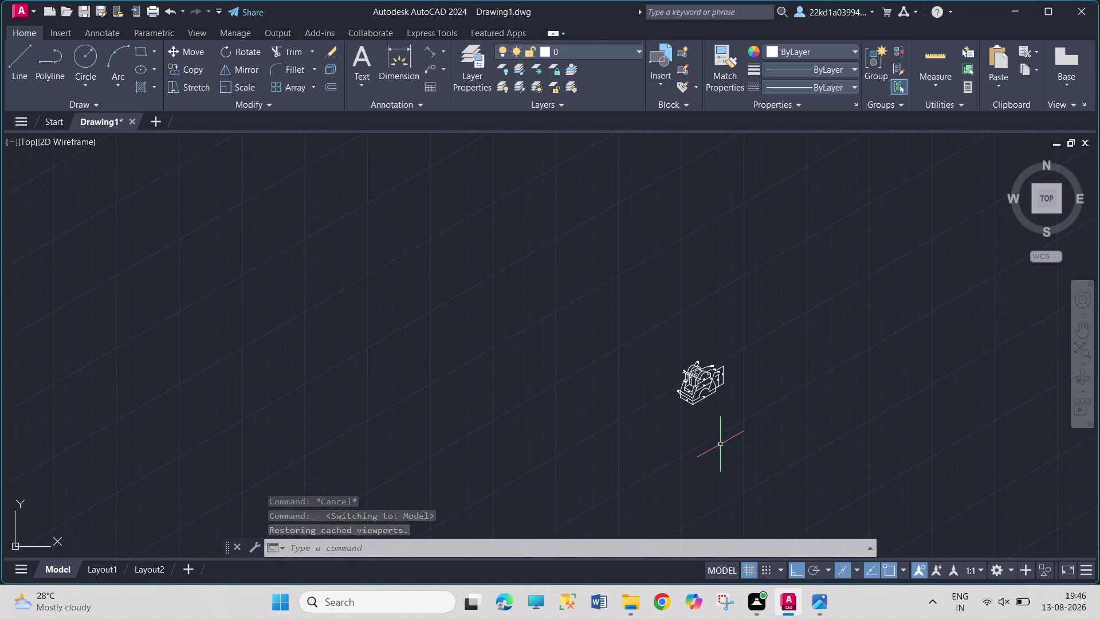
scroll(up, 3)
scroll(up, 3)
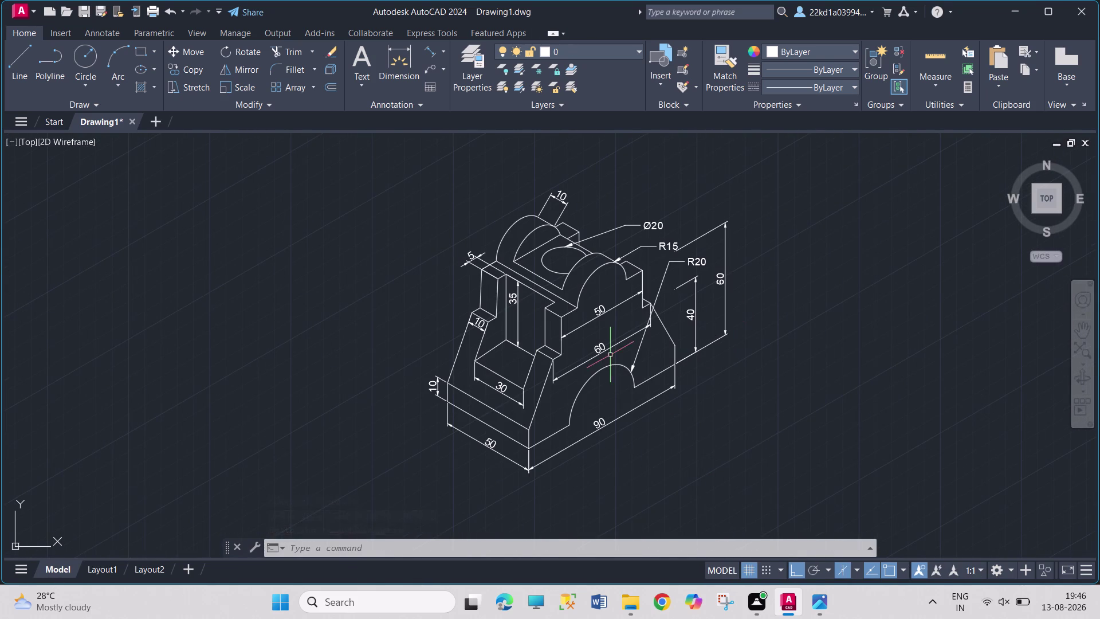
click(91, 567)
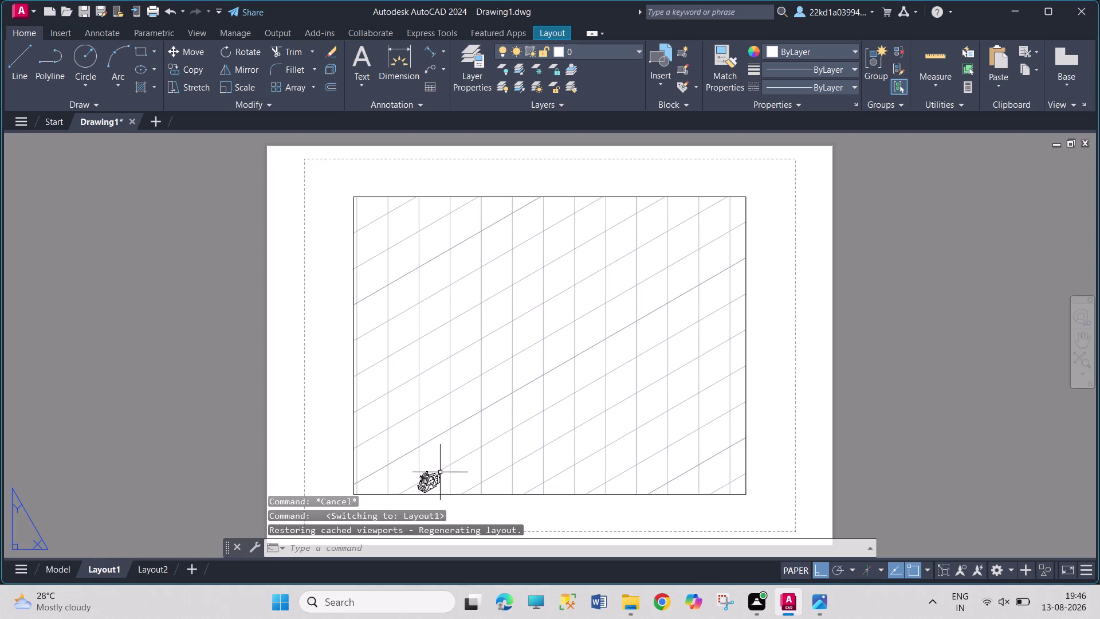
Select Layout1's default viewport and delete it.
click(730, 217)
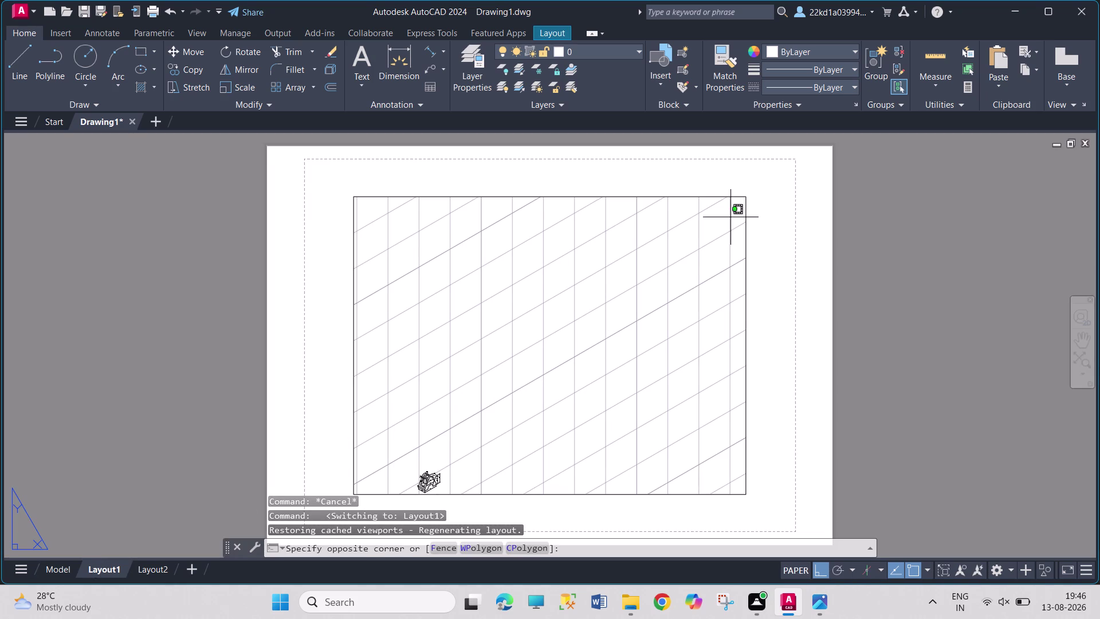
click(460, 279)
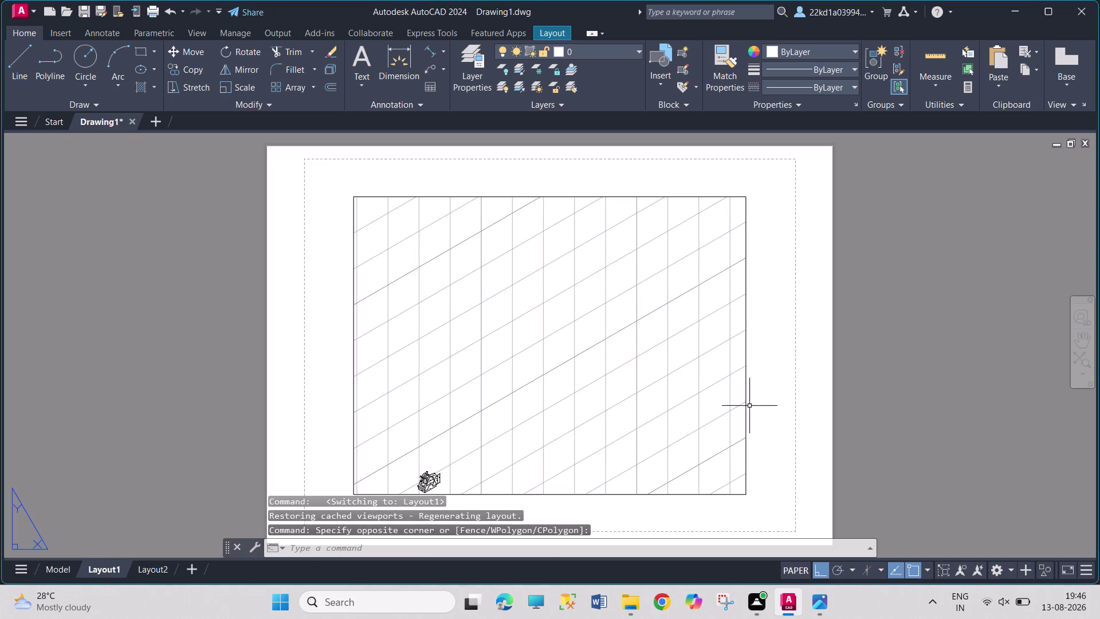
click(745, 404)
key(Delete)
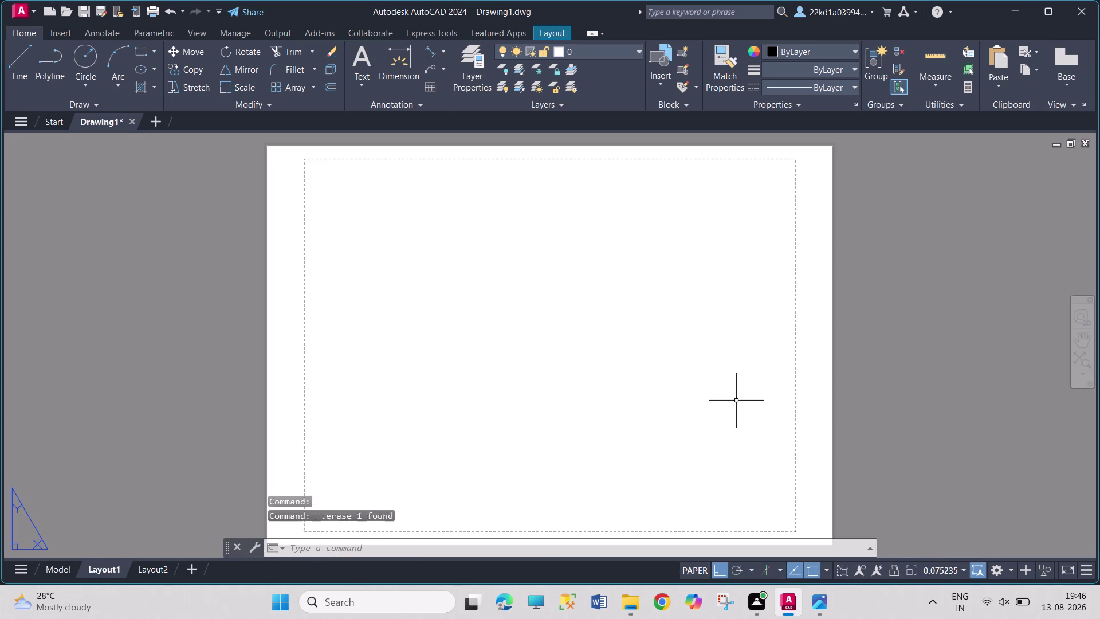
click(555, 34)
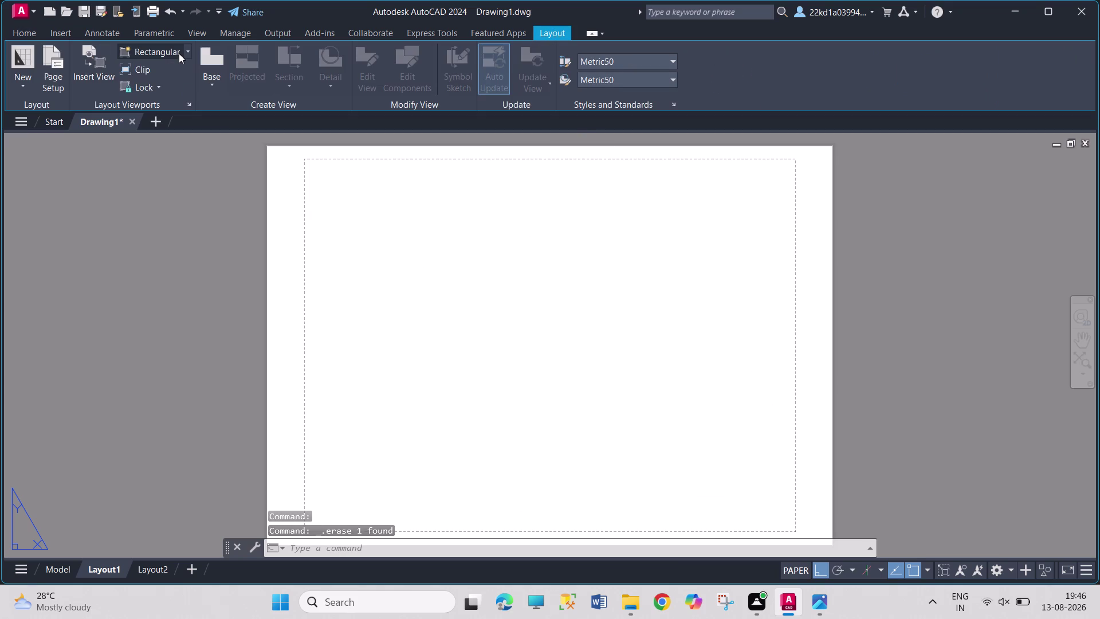
Modify Layout1's page setup: DWG To PDF.pc3, ISO full bleed A3, monochrome.ctb.
click(58, 59)
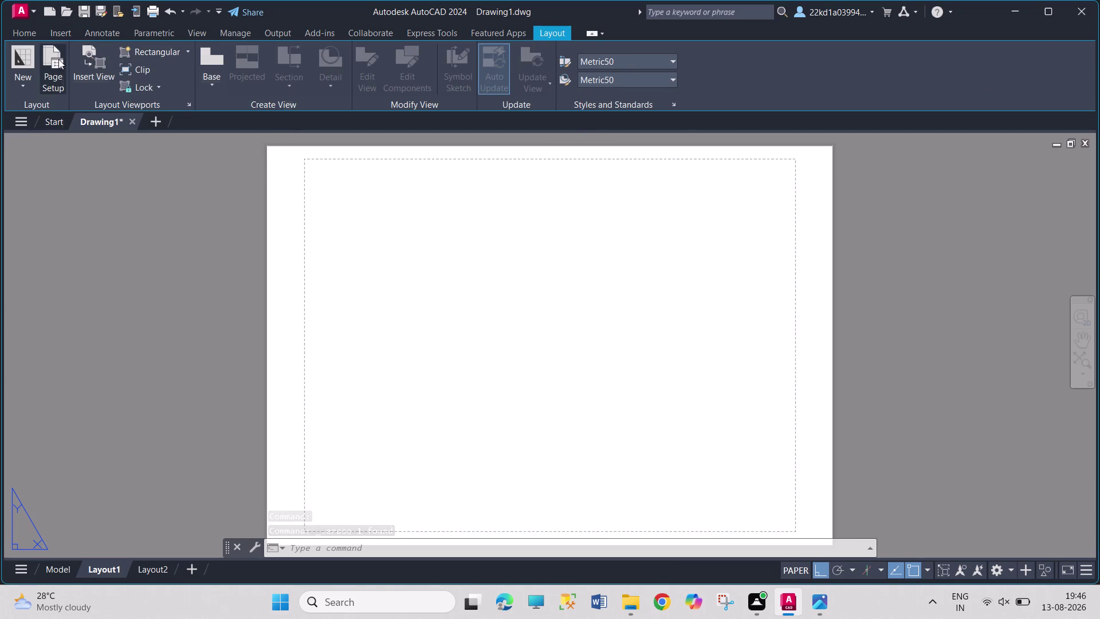
click(650, 276)
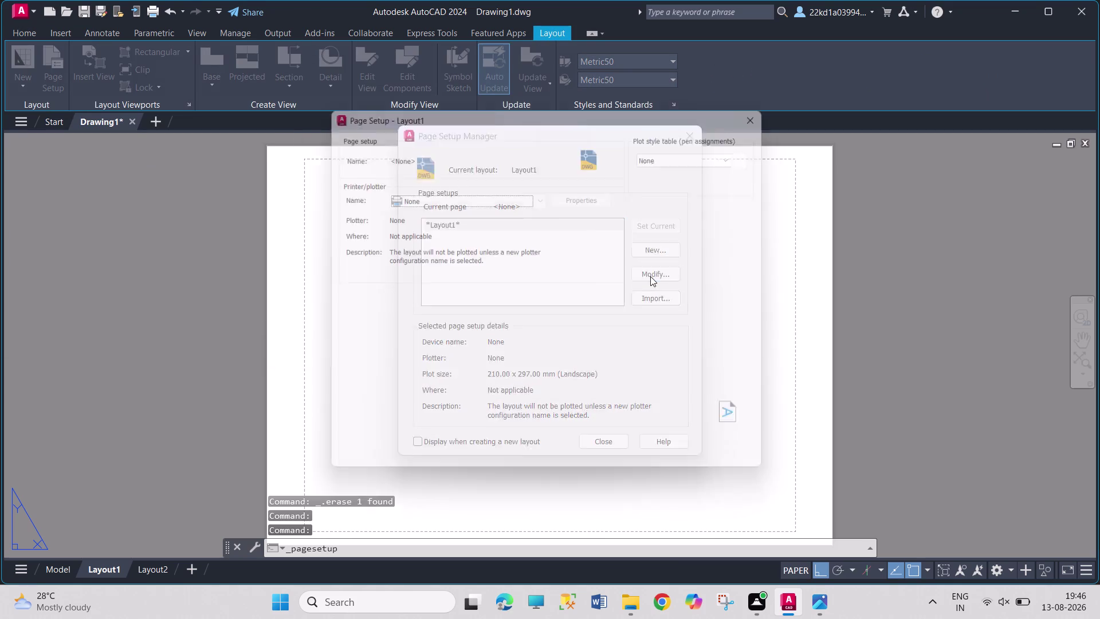
click(543, 196)
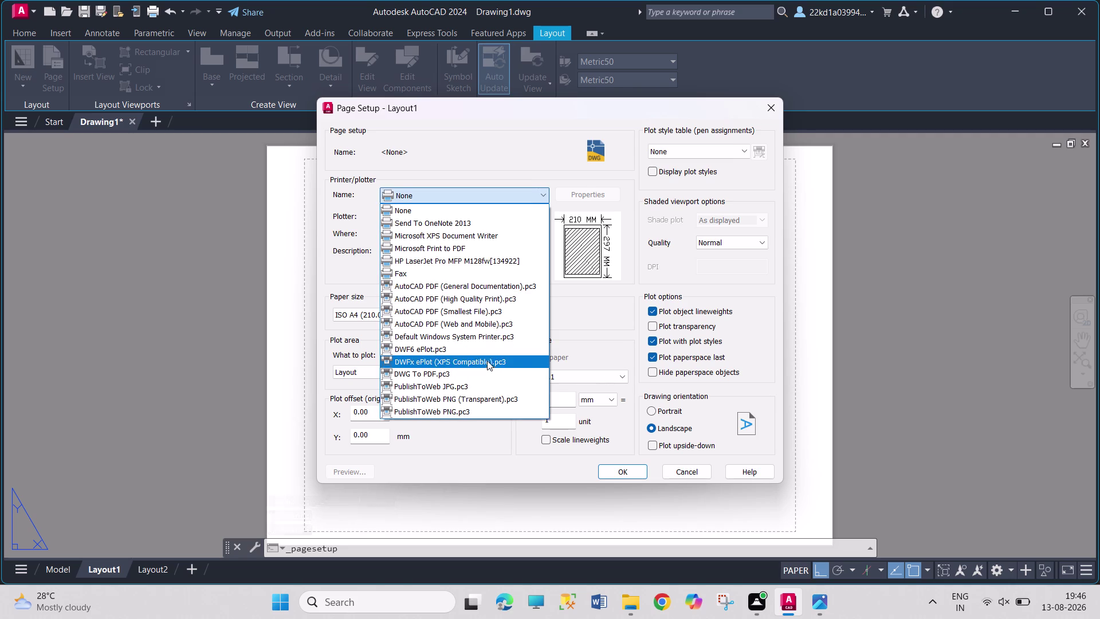
click(489, 372)
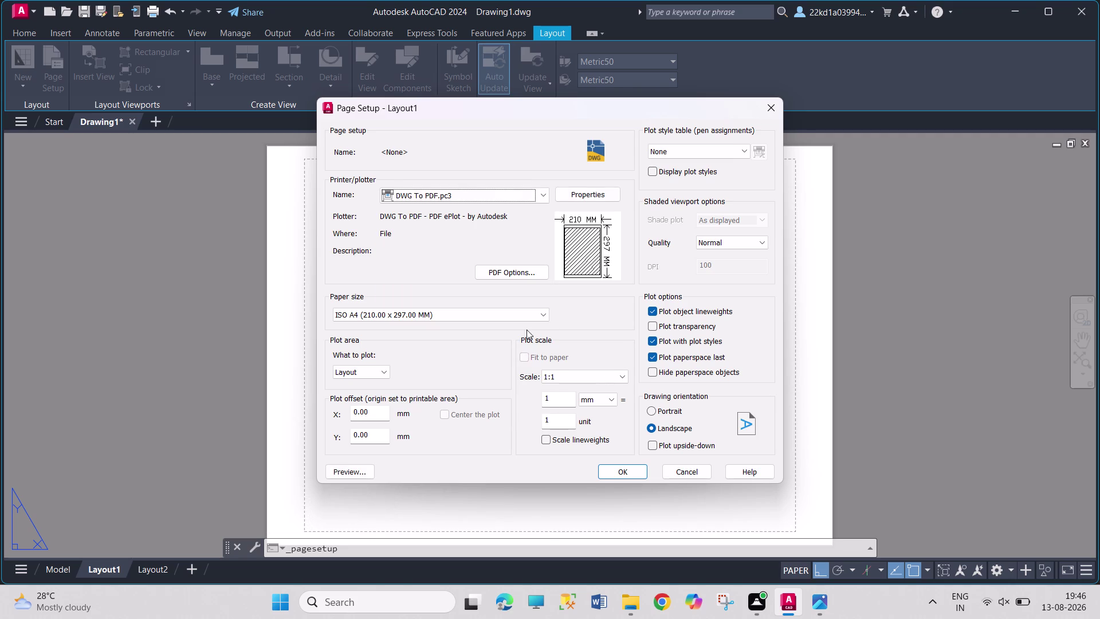
click(532, 318)
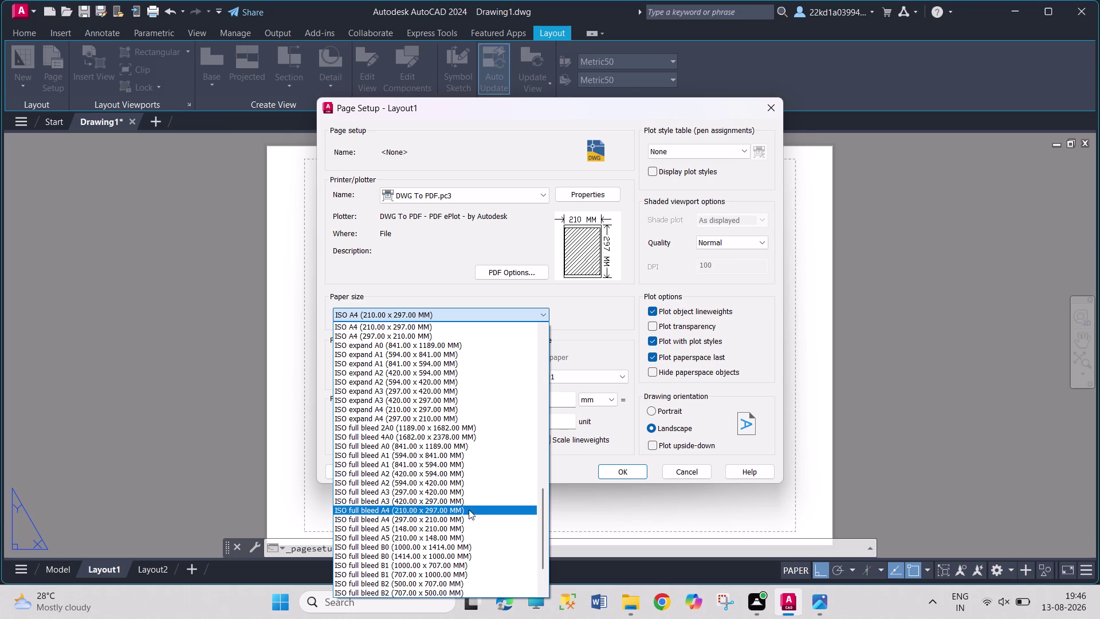
click(475, 489)
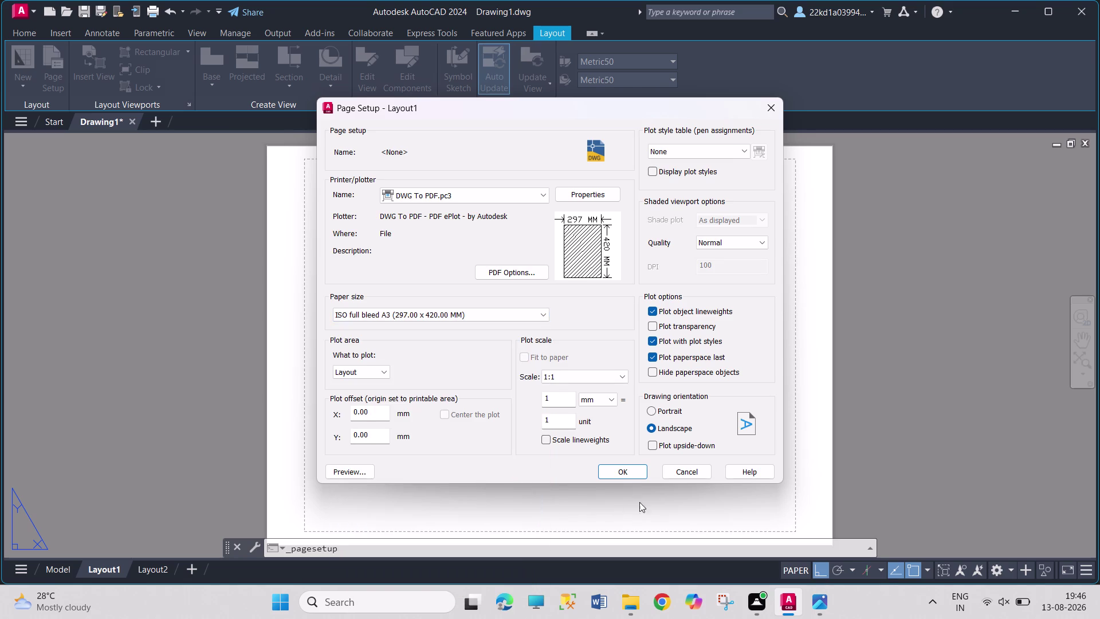
click(737, 149)
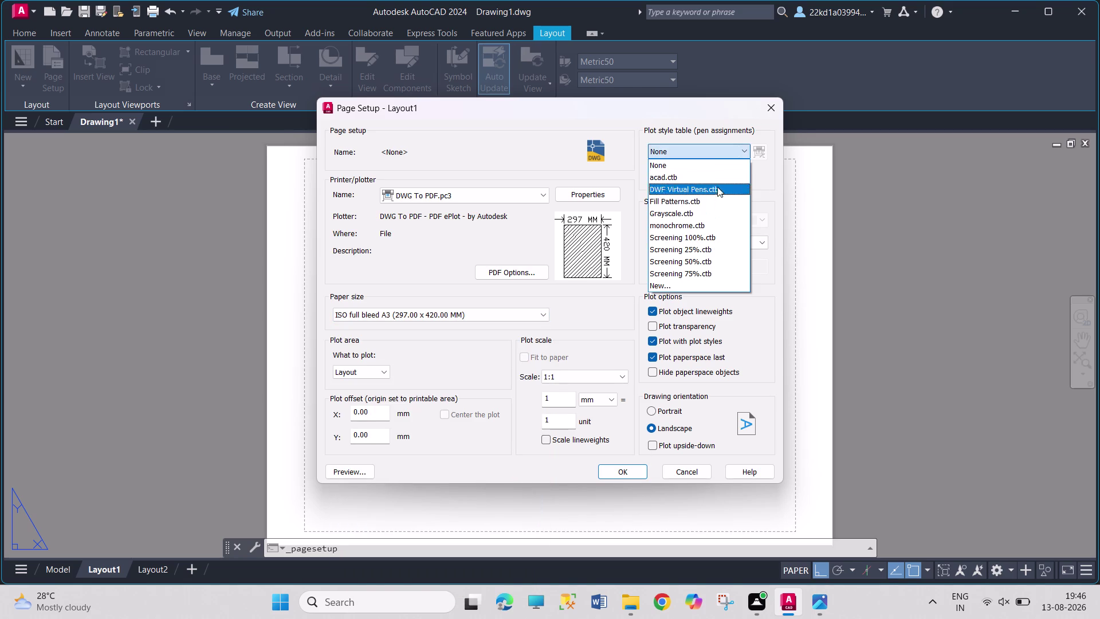
click(718, 226)
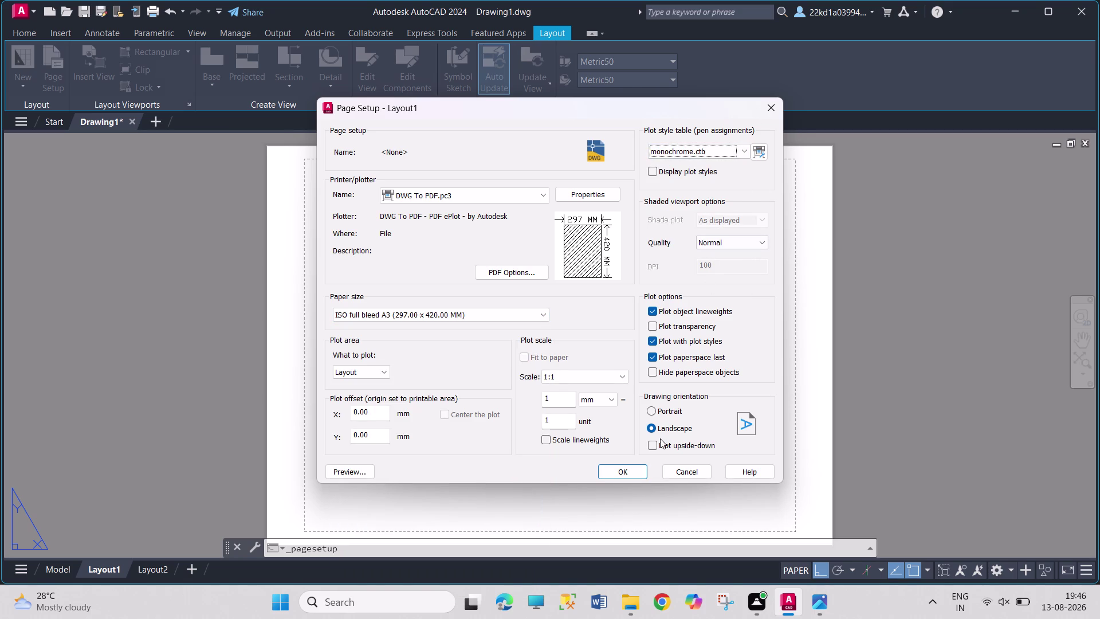
click(634, 468)
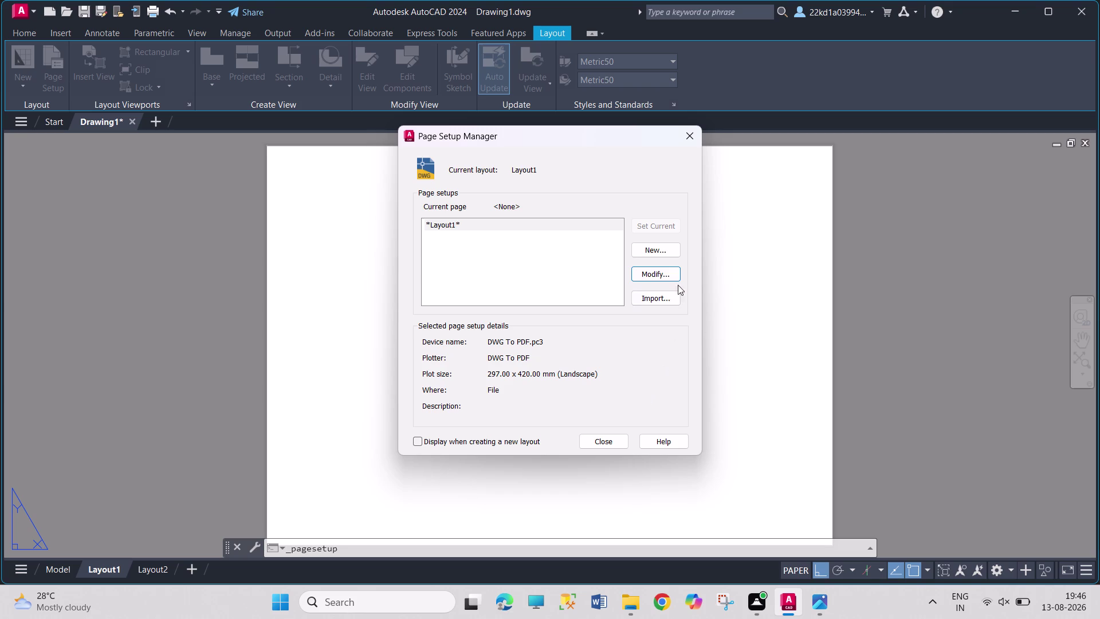
click(610, 444)
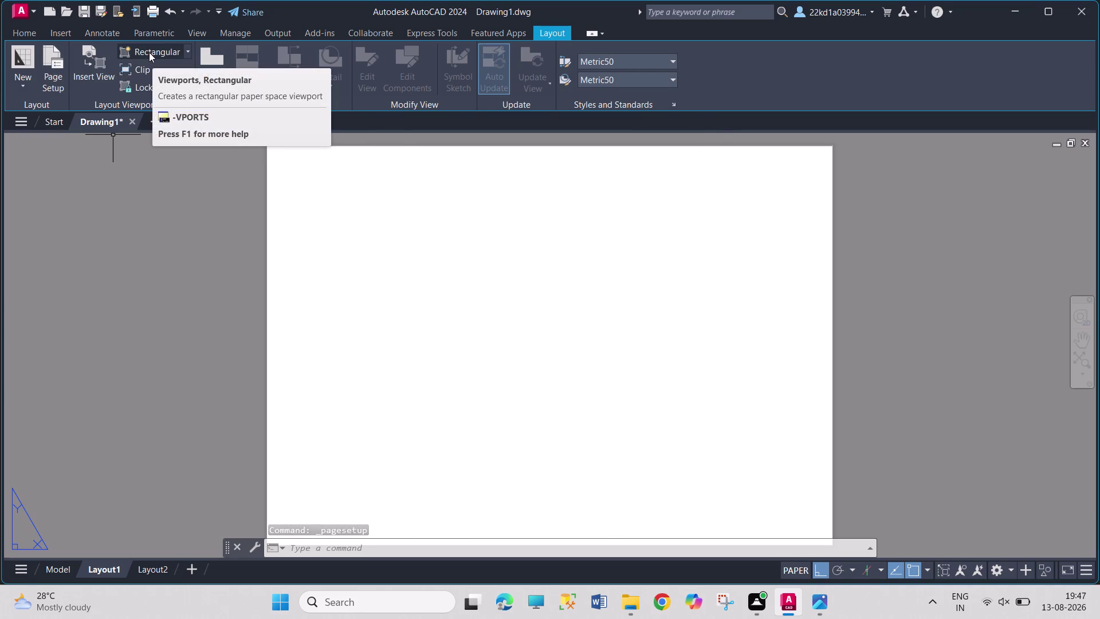
Insert the CADDESK title block at point 0,0 with zero rotation.
key(i)
key(Return)
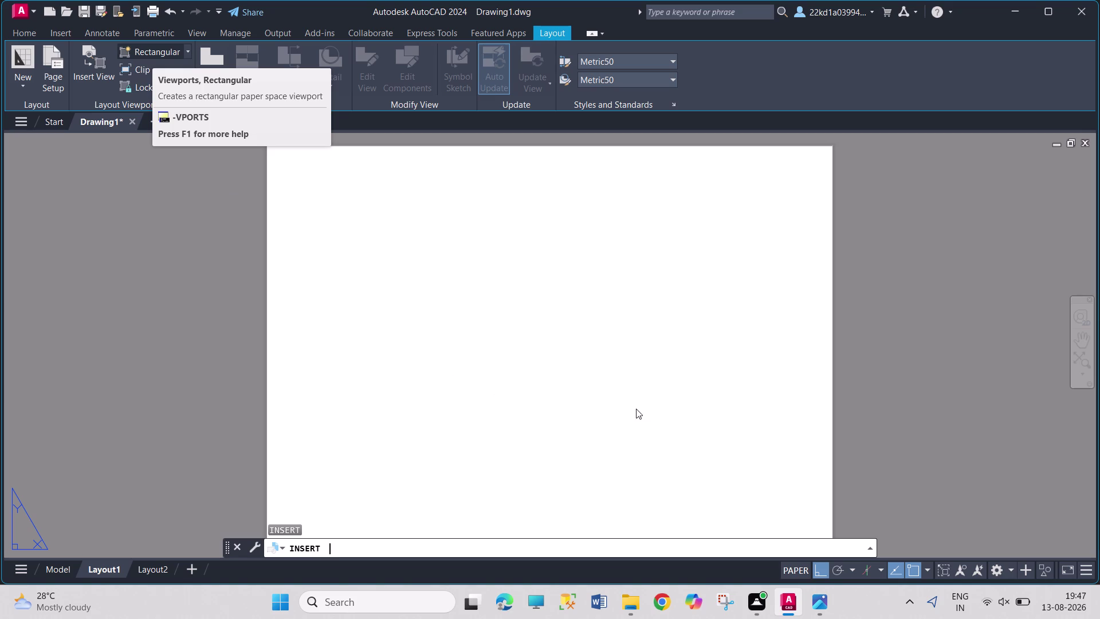
key(Return)
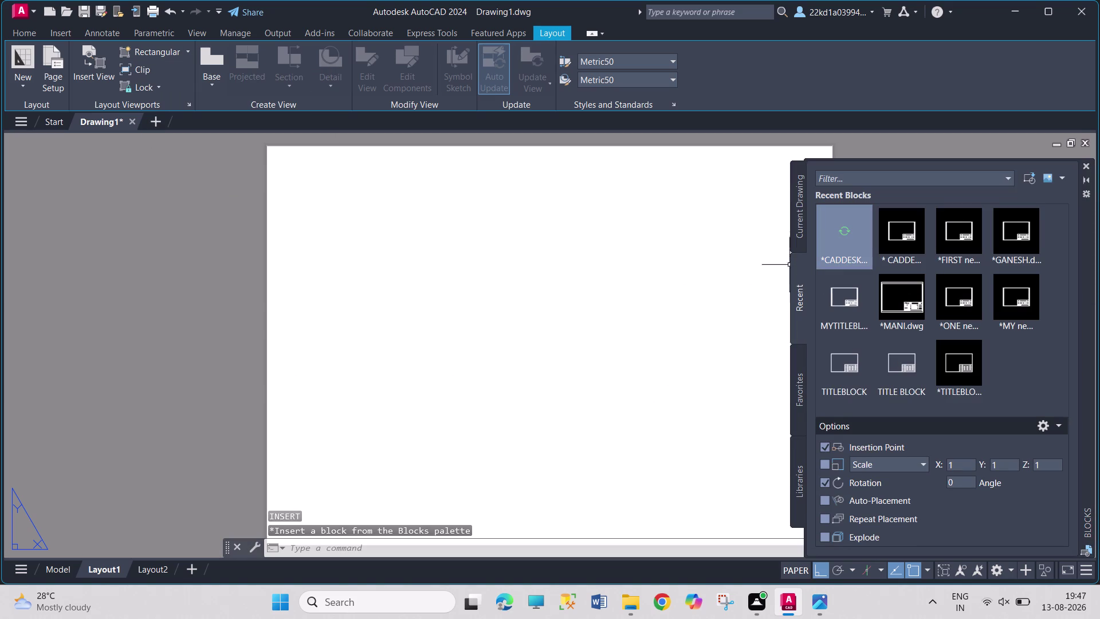
click(852, 250)
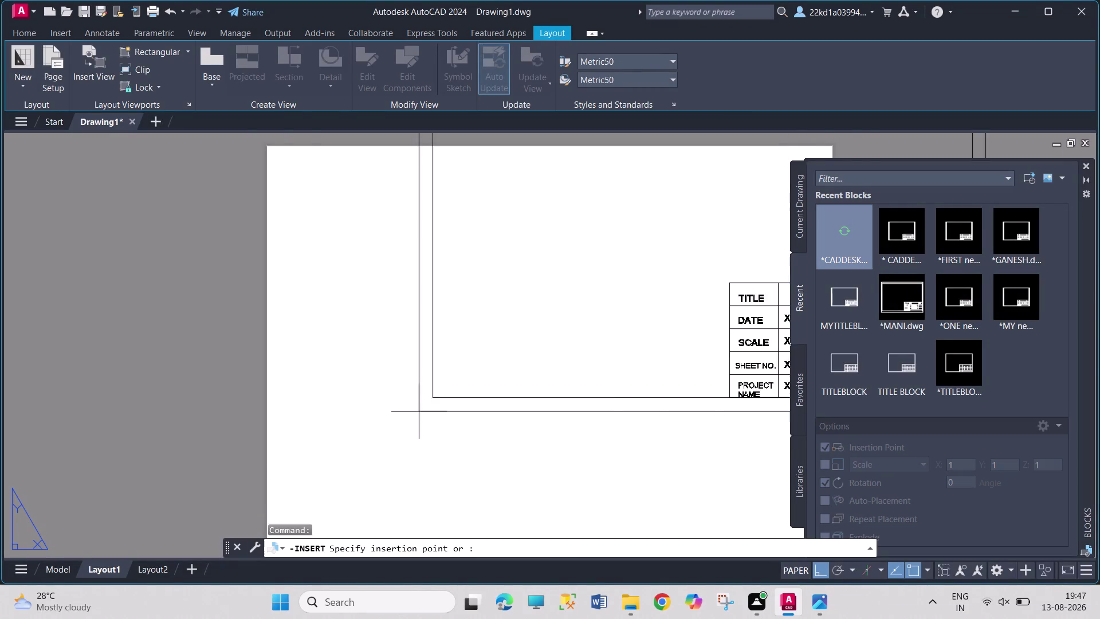
text(0)
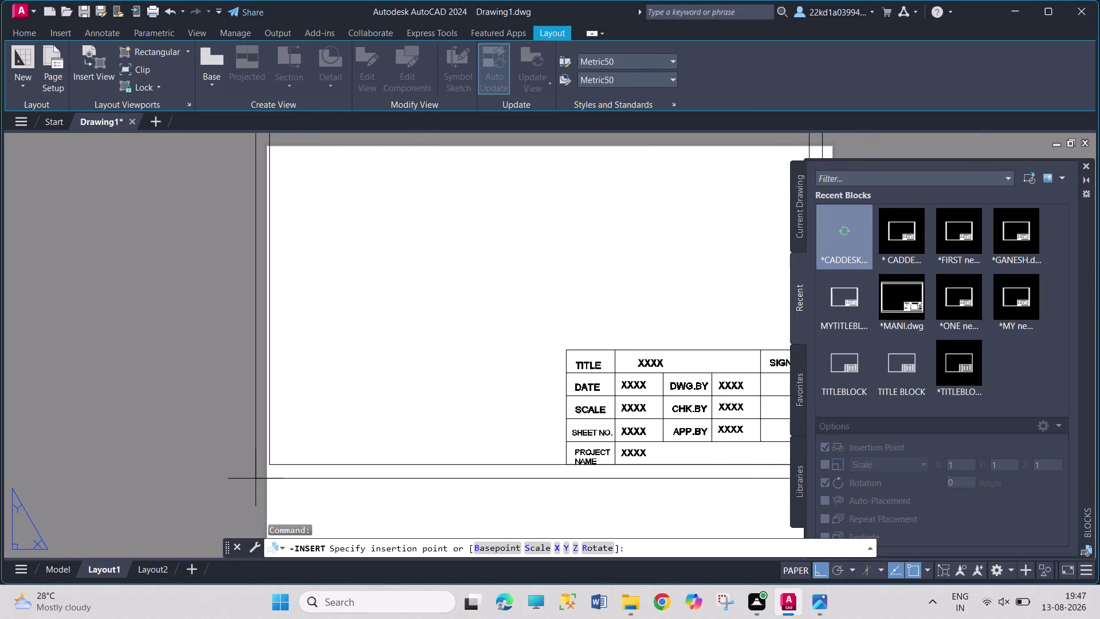
text(,0)
key(Return)
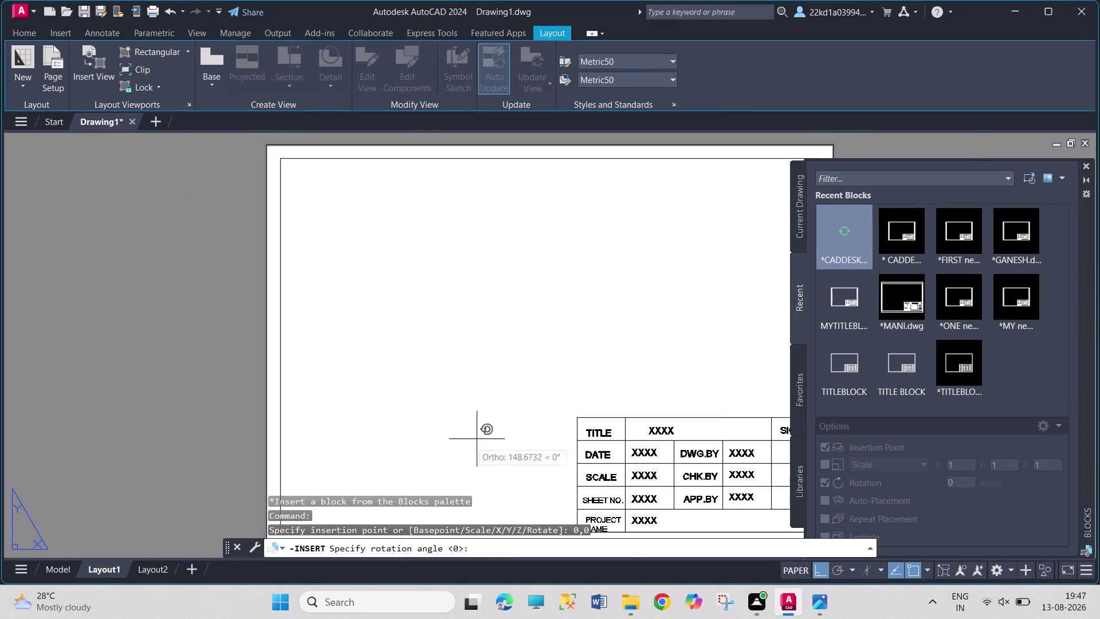
click(499, 430)
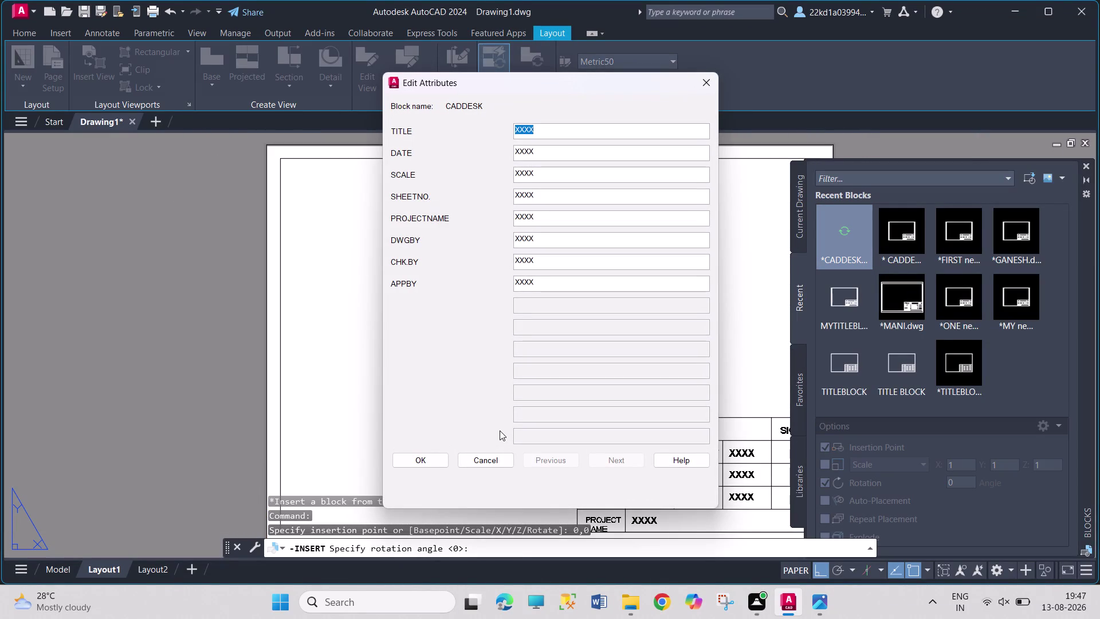
Enter 'AUTOCAD PROJECTION' as the title block's TITLE.
text(A)
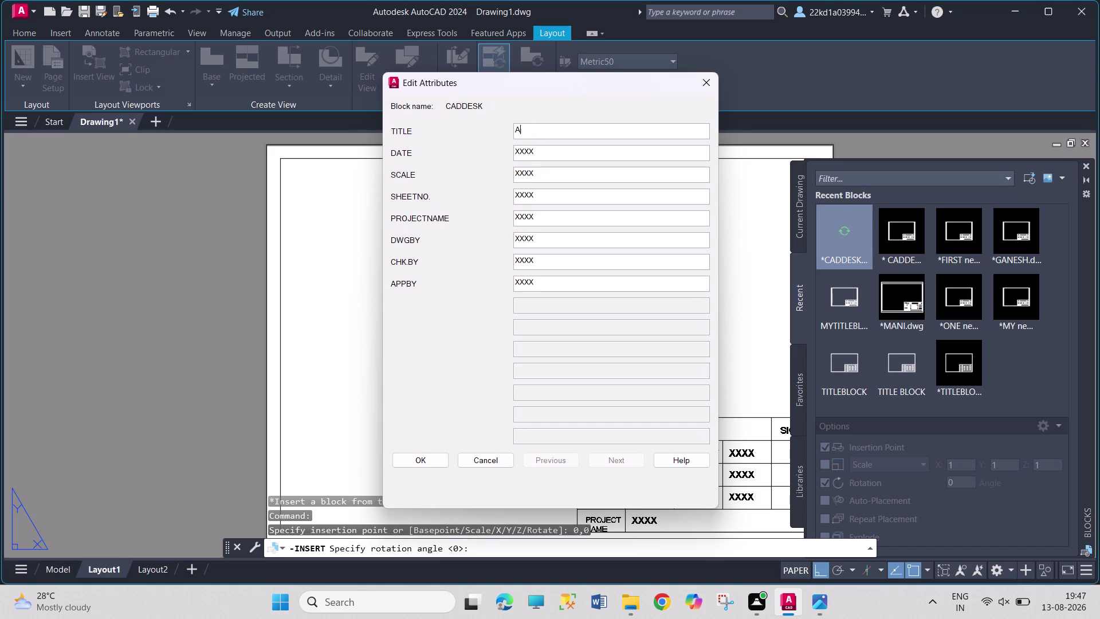
text(UTOCA)
text(D)
key(space)
text(PRO)
text(JECTIO)
text(N)
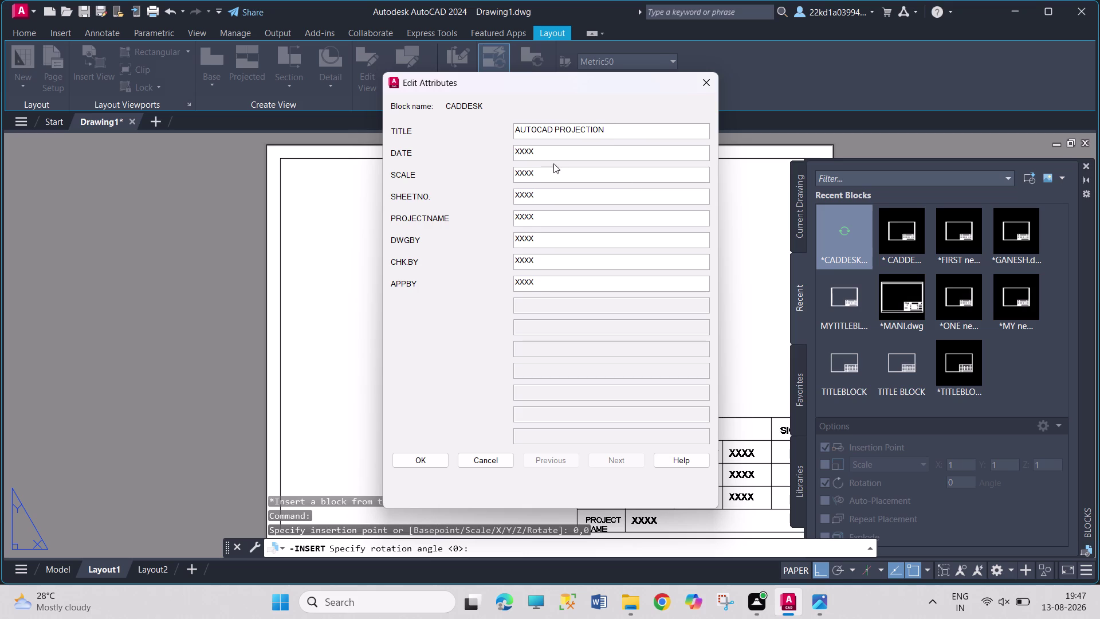
Fill DATE with 13/8/2026, start the SCALE value, and switch to File Explorer.
drag(552, 157, 498, 147)
text(1)
text(3/8/)
text(2)
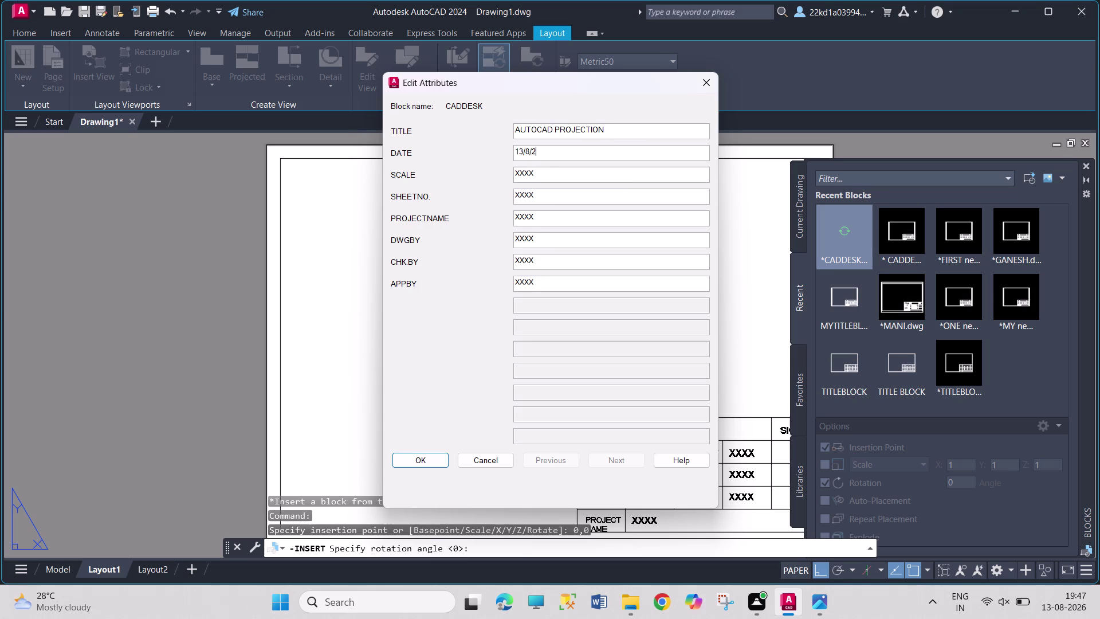
text(026)
drag(547, 176, 498, 173)
key(1)
click(624, 601)
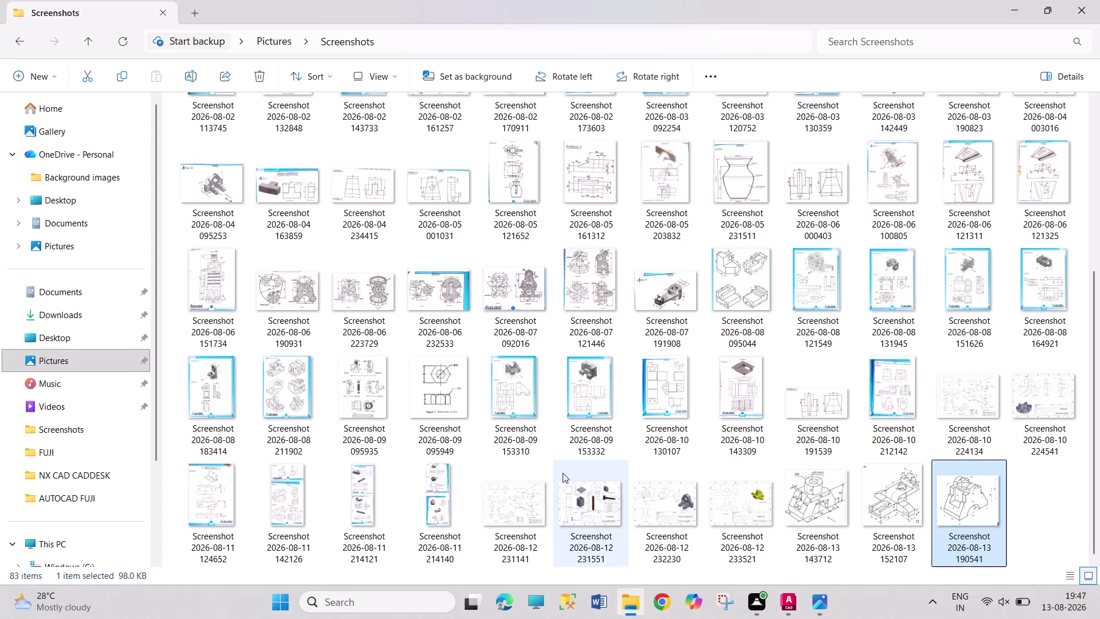
Check the Screenshots folder path in the address bar, then return to AutoCAD.
click(396, 37)
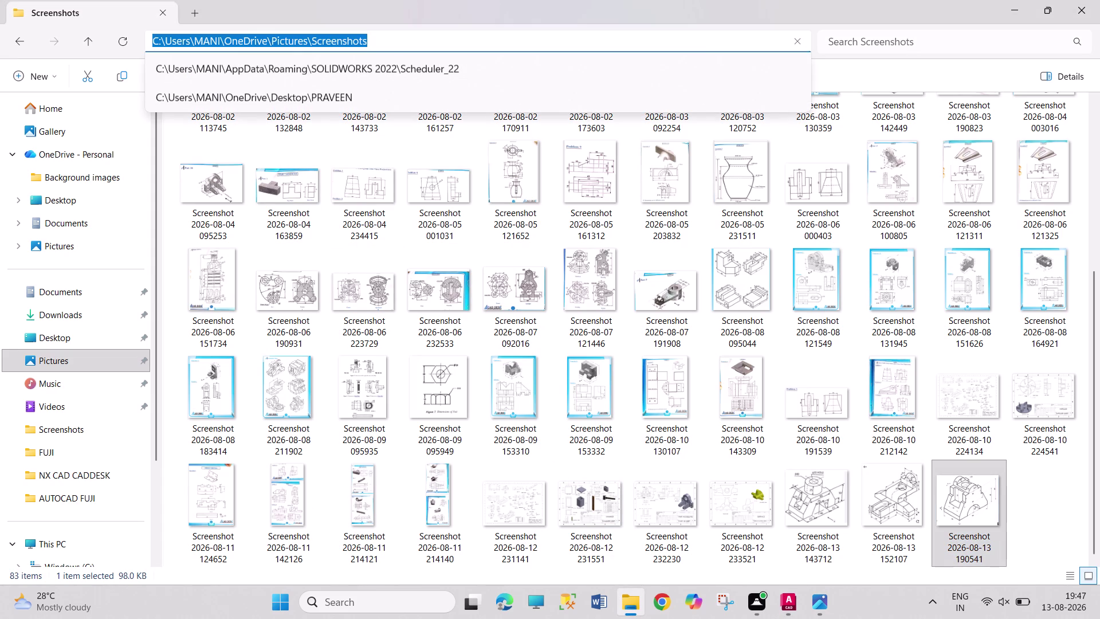
click(161, 43)
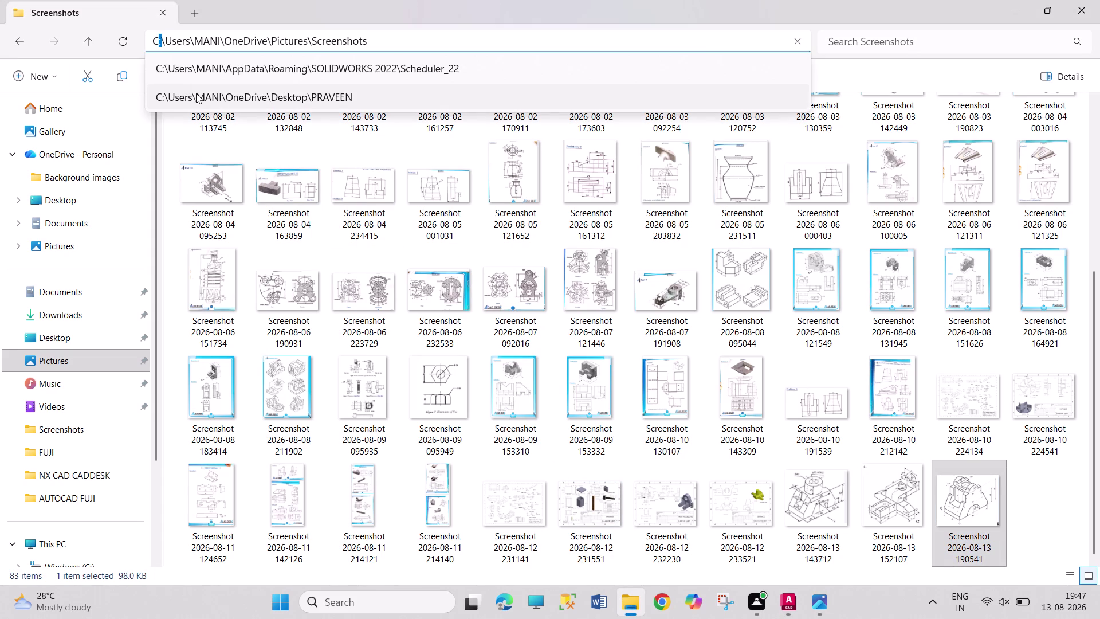
key(ctrl+c)
click(391, 37)
click(789, 544)
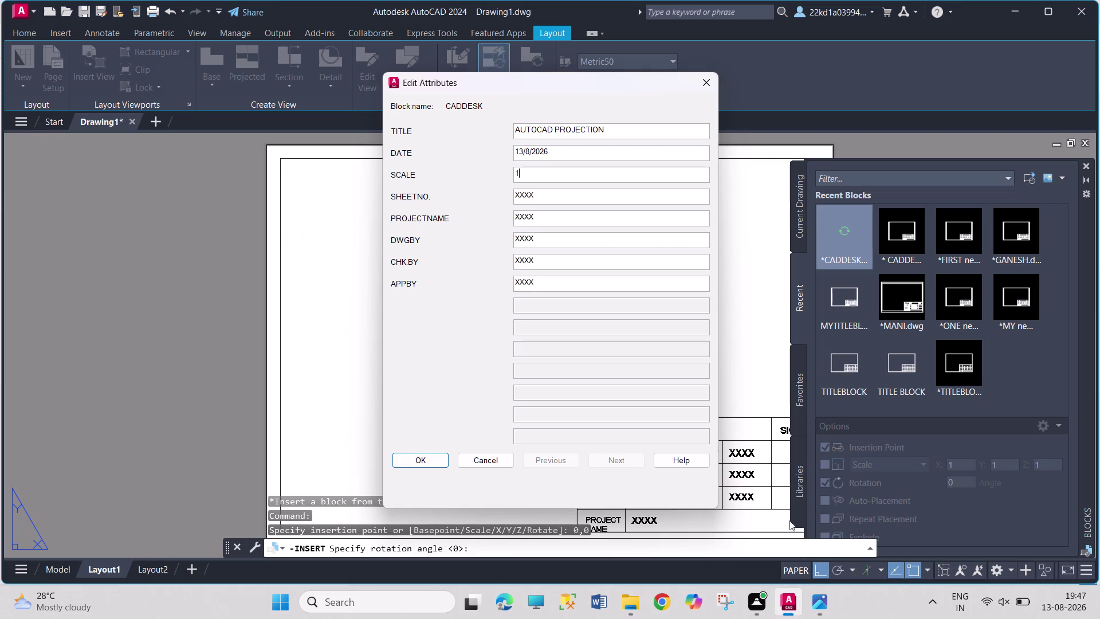
Set SCALE to 1:1, SHEET to 1 and PROJECTNAME to ISOMETRIC.
key(ctrl+v)
key(1)
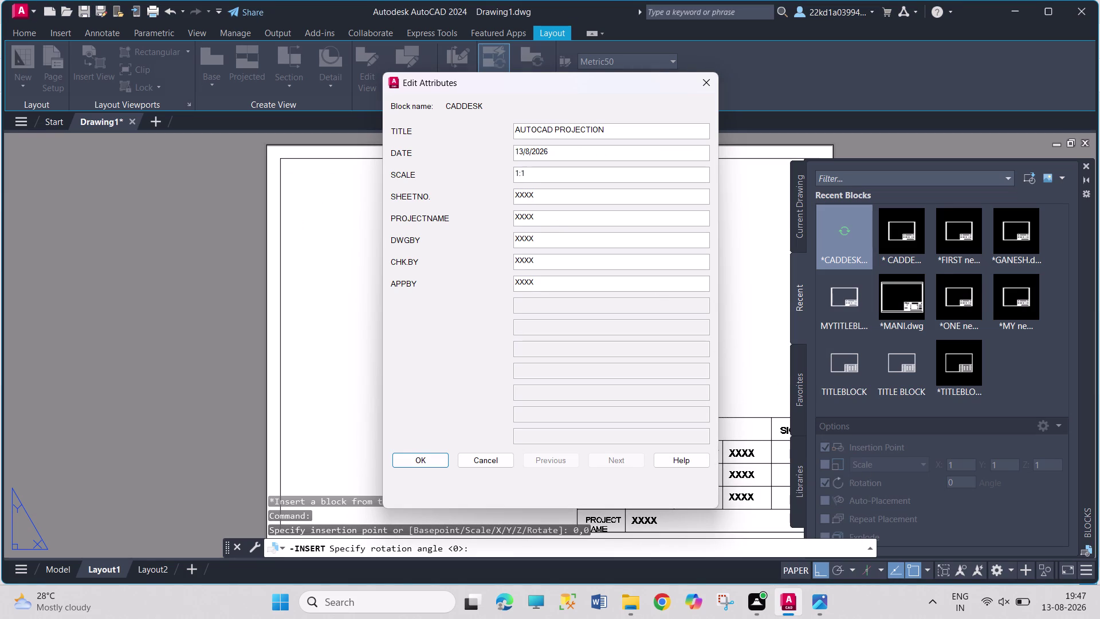
double_click(543, 196)
key(1)
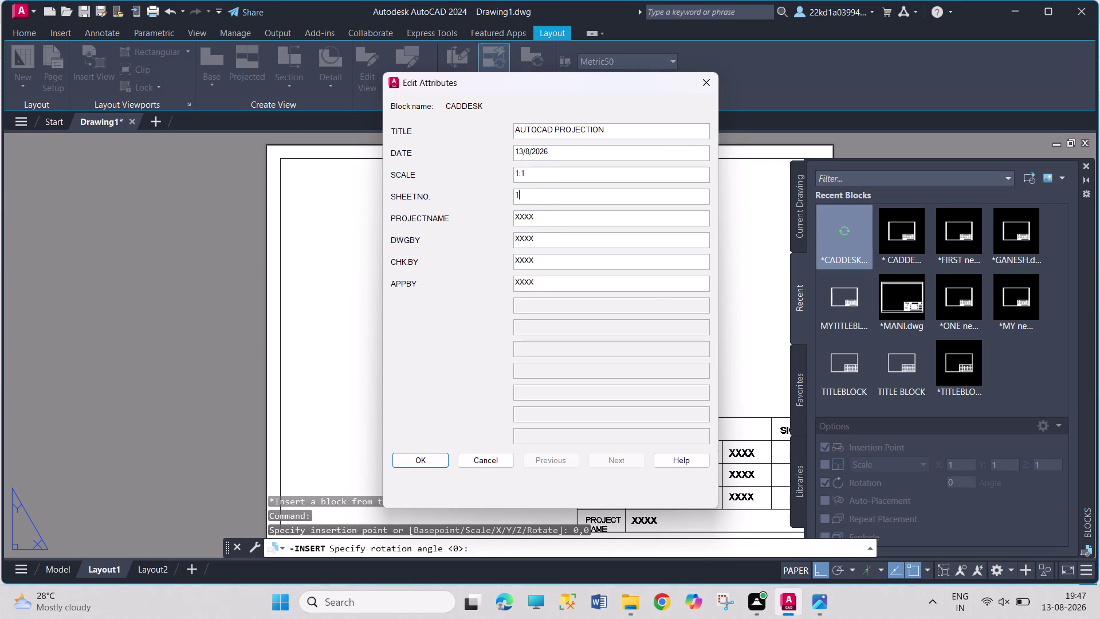
triple_click(556, 217)
triple_click(557, 217)
text(ISOM)
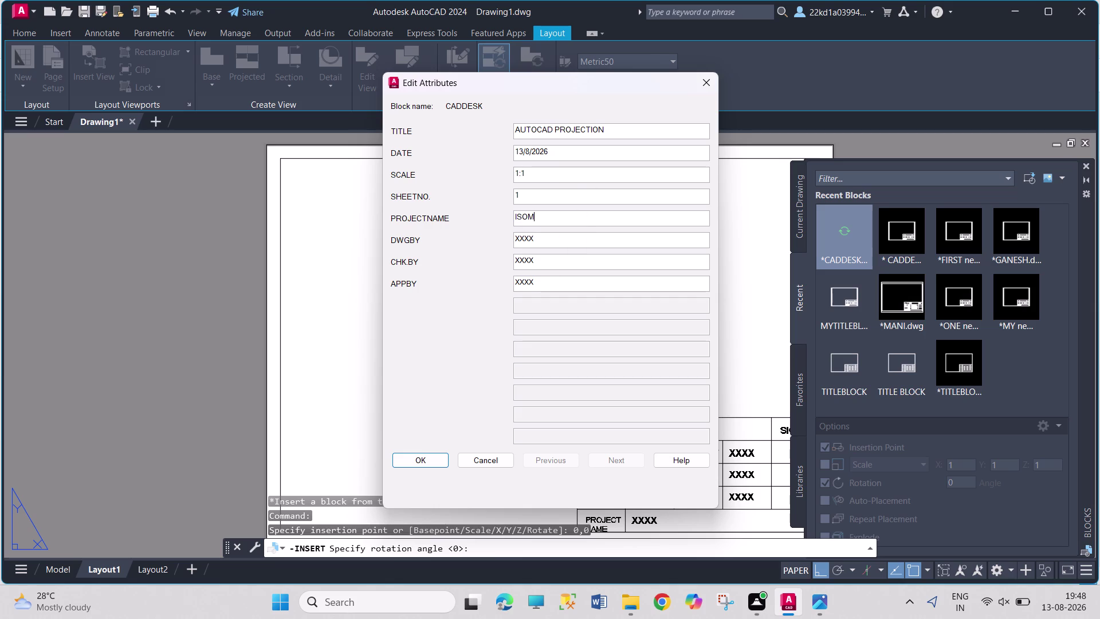
text(ETRIC)
Enter 'praveen' as the drawn-by name, confirm the attributes, and close the Blocks palette.
double_click(539, 242)
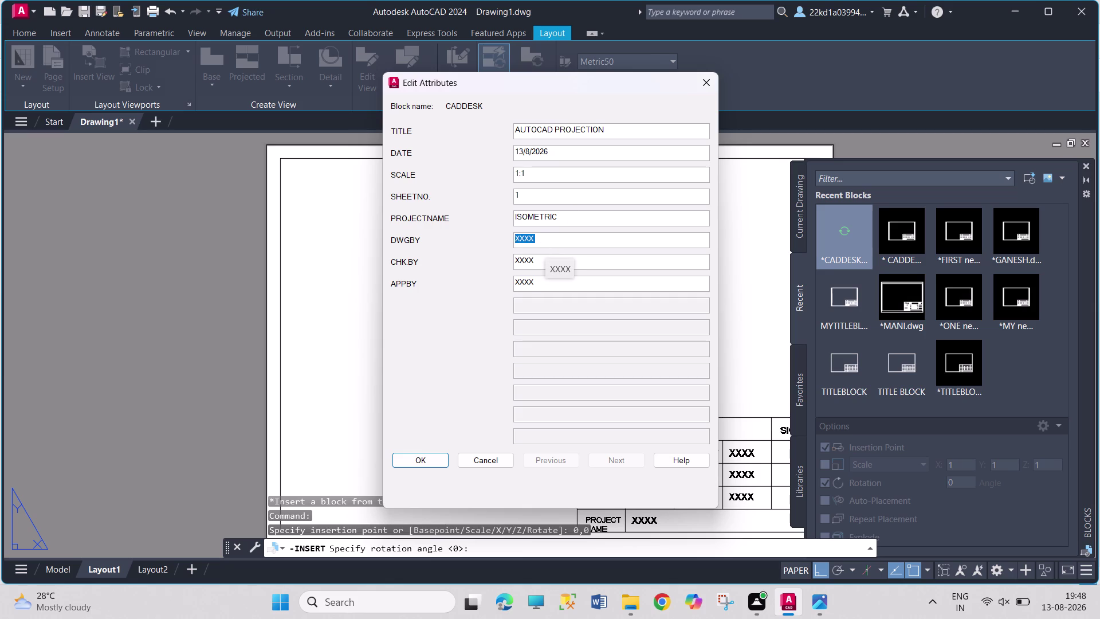
key(p)
text(ra)
text(vee)
key(n)
click(435, 462)
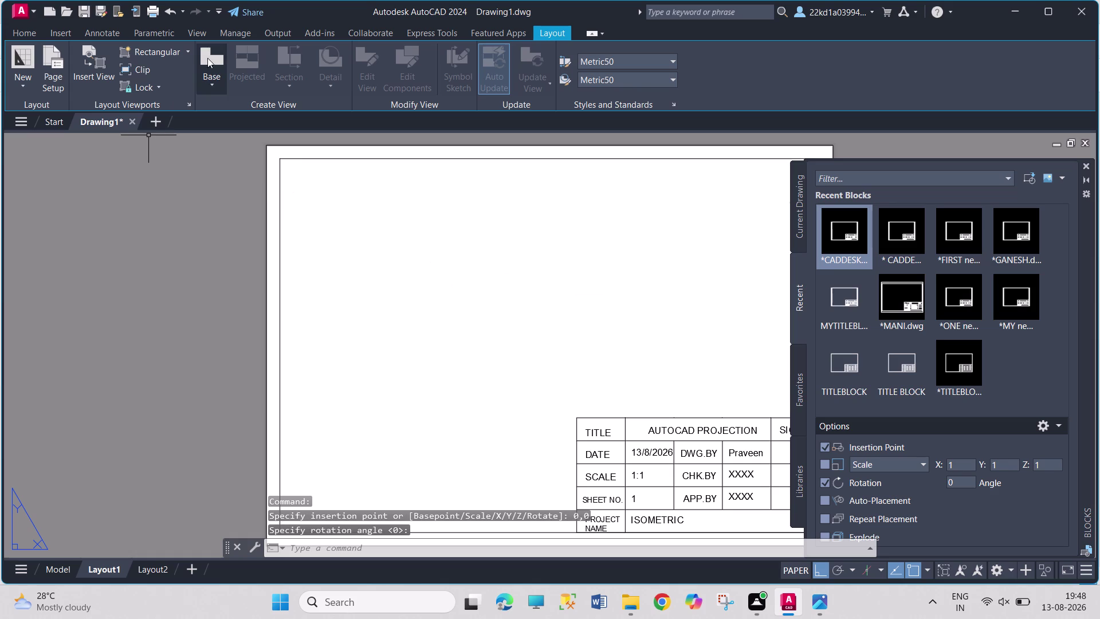
click(1084, 168)
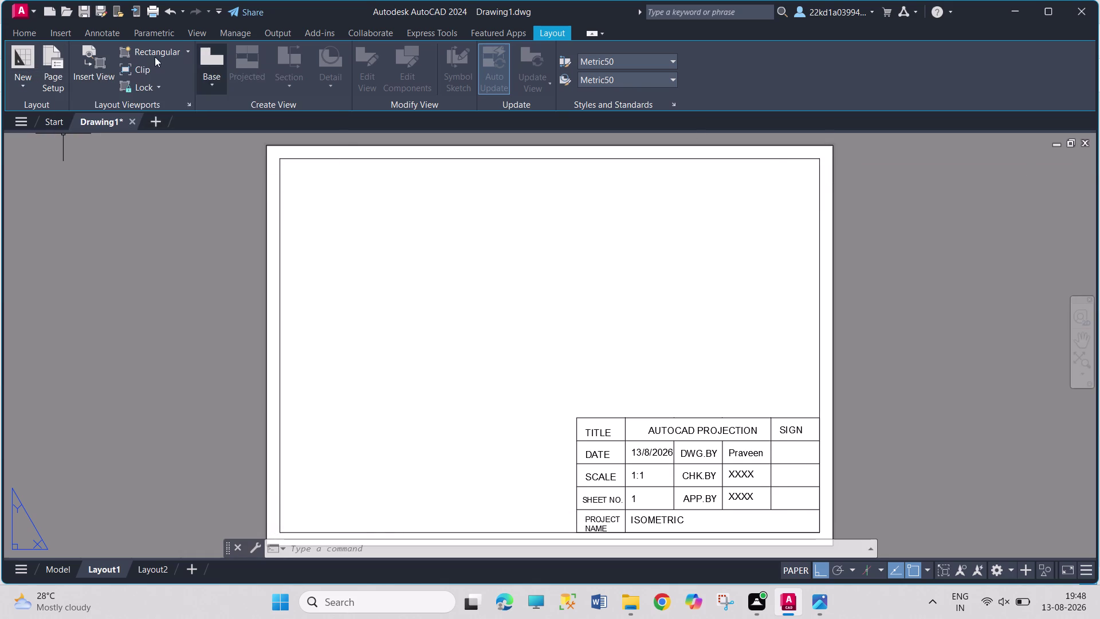
click(142, 54)
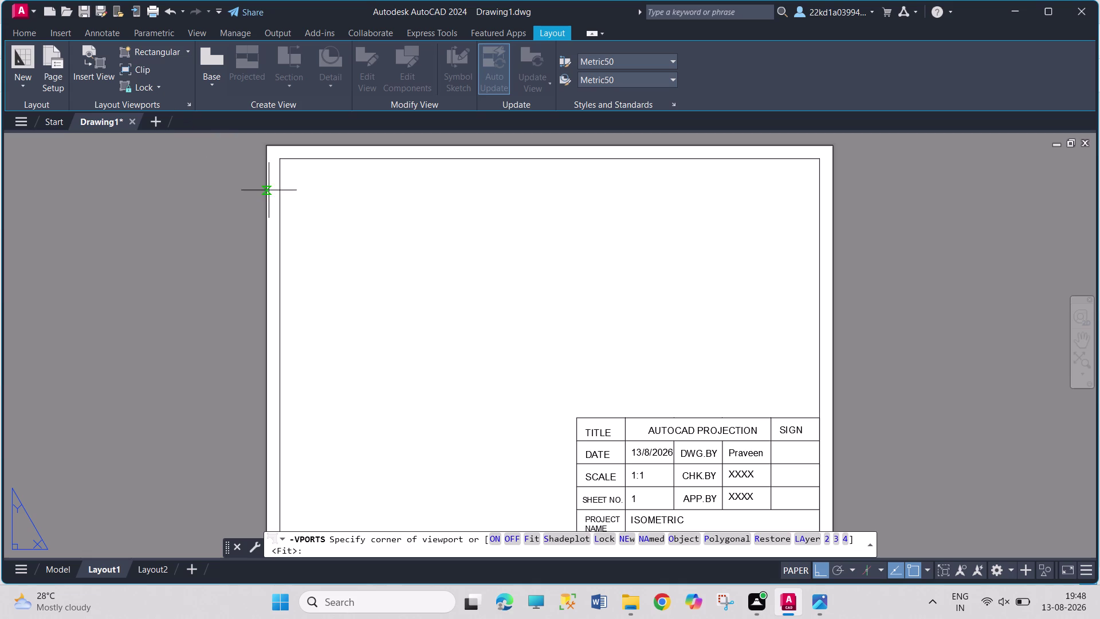
Draw a viewport from the sheet's top-left to above the title block, then undo it.
click(280, 159)
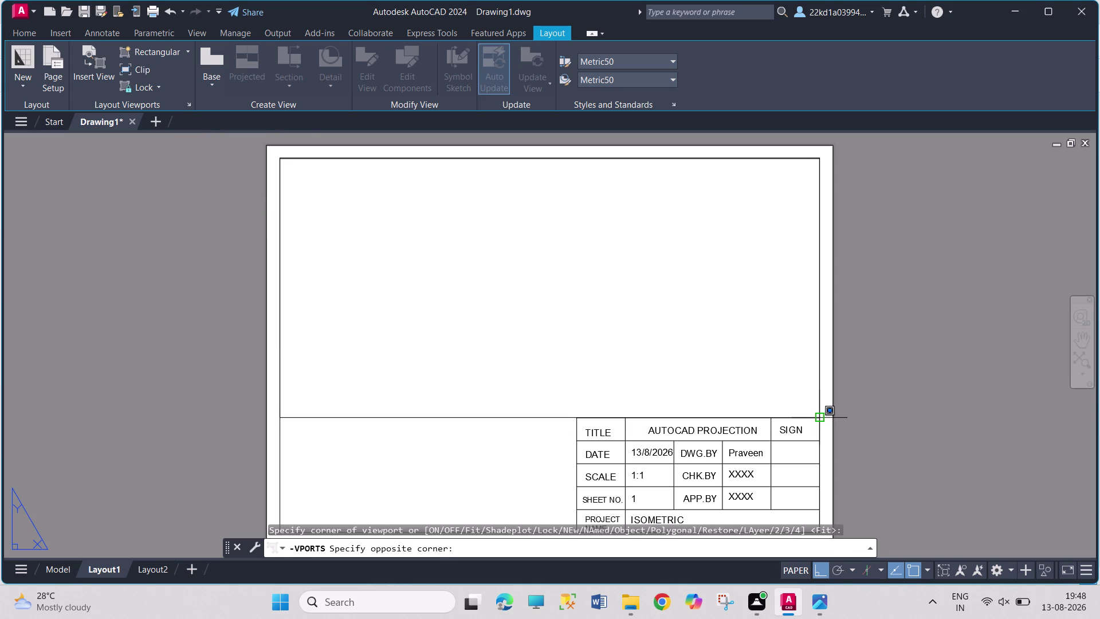
click(821, 416)
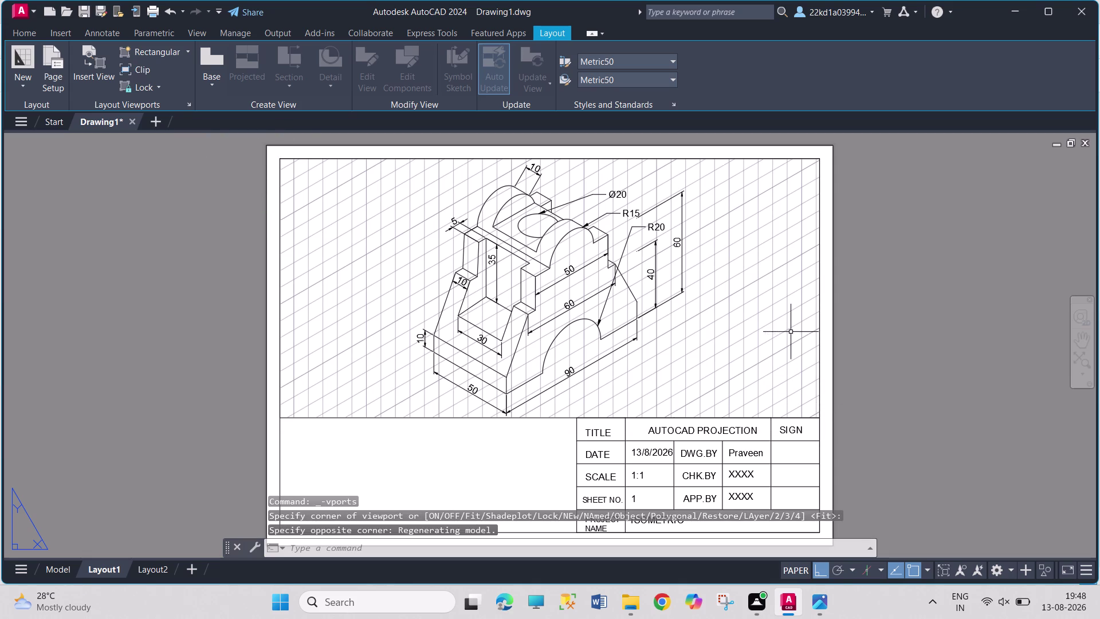
key(Escape)
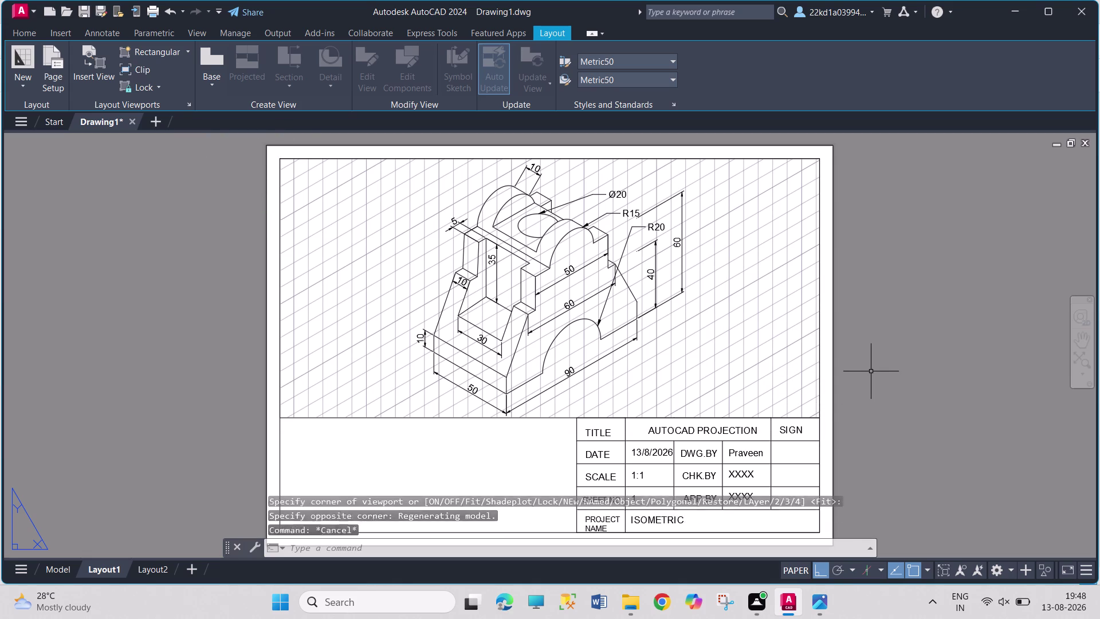
click(754, 347)
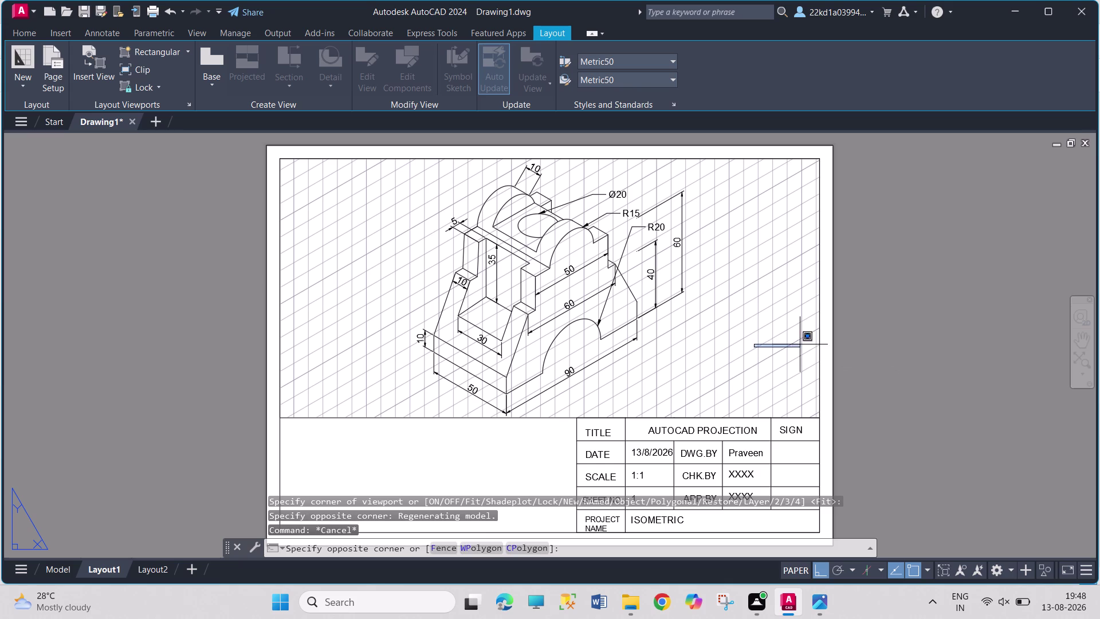
click(816, 340)
click(821, 335)
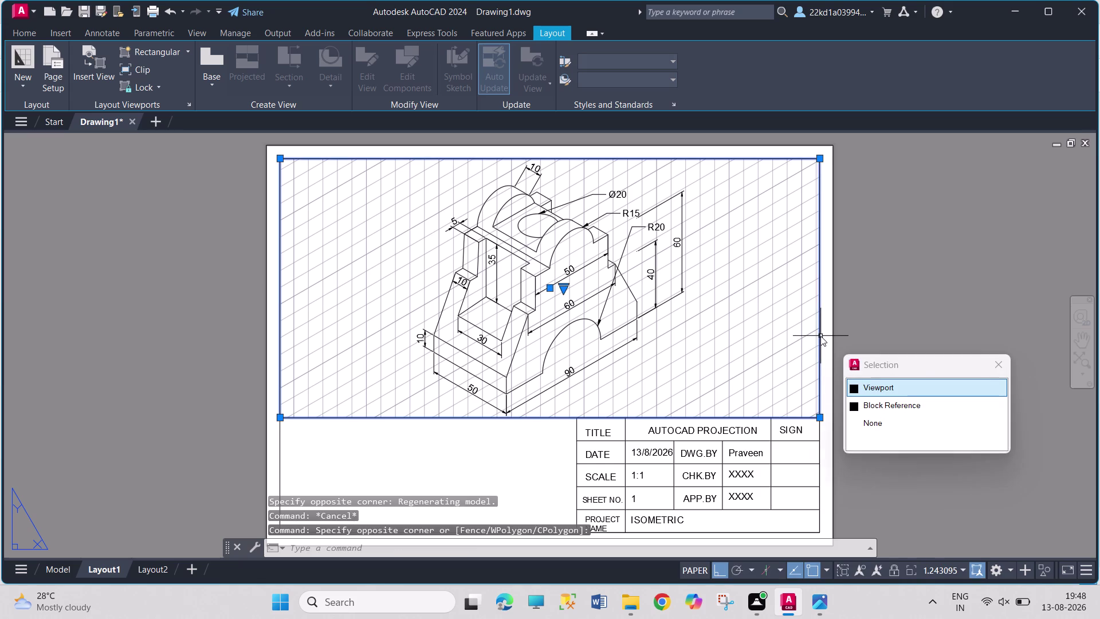
click(796, 343)
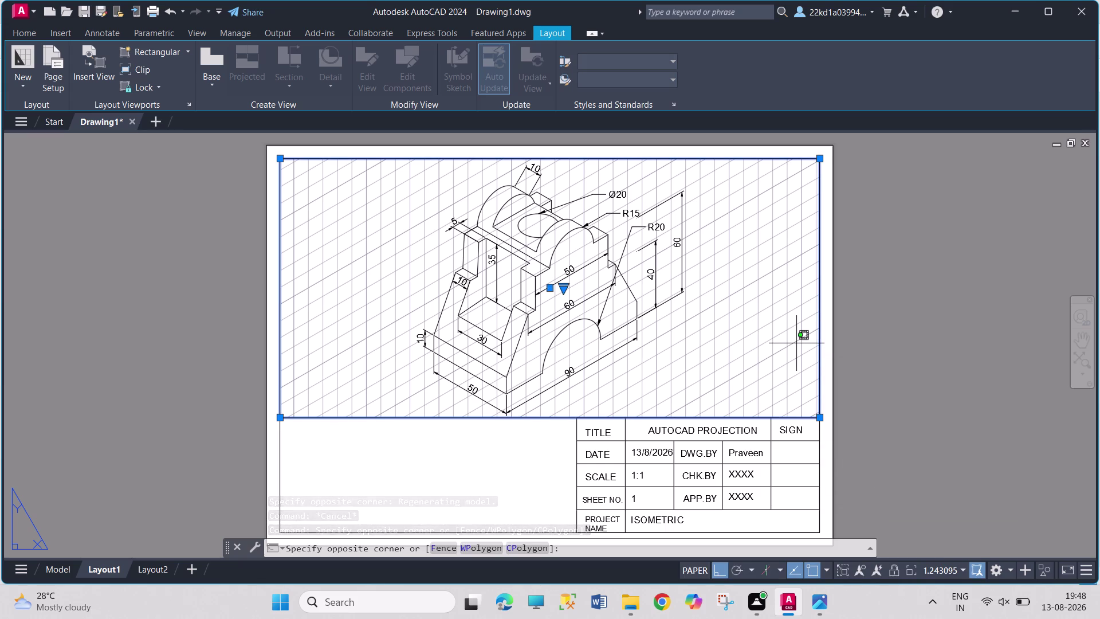
key(F7)
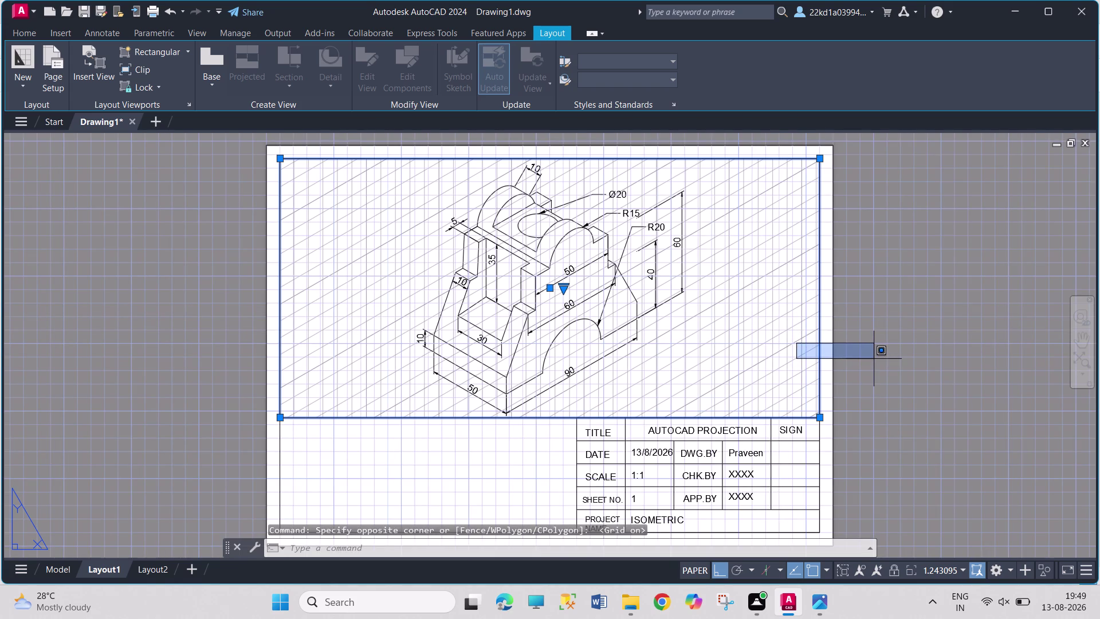
key(ctrl+z)
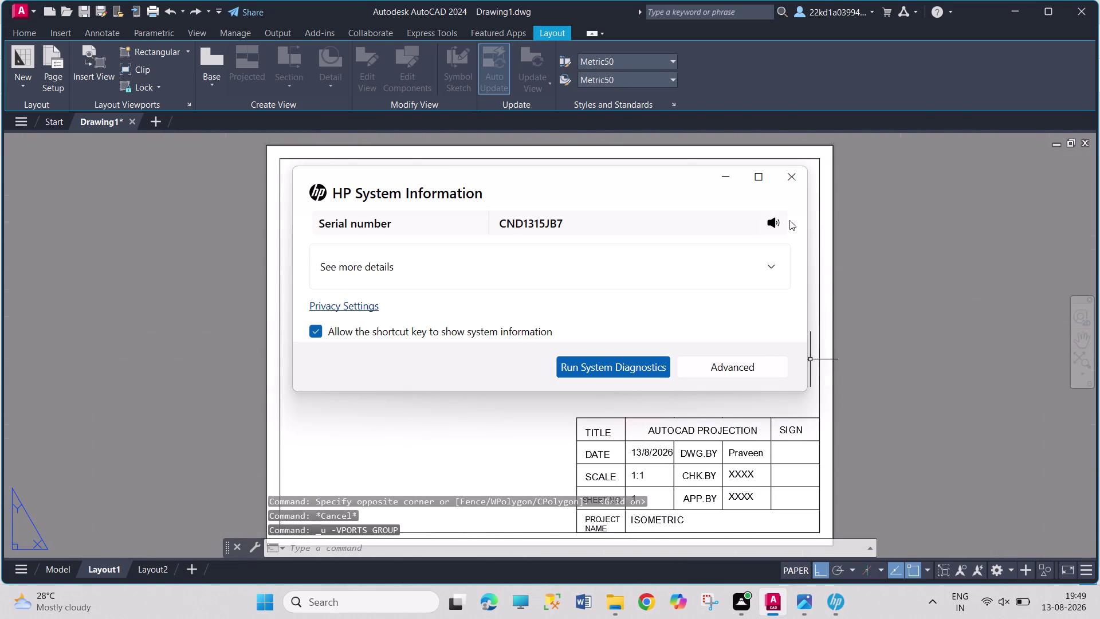
click(785, 178)
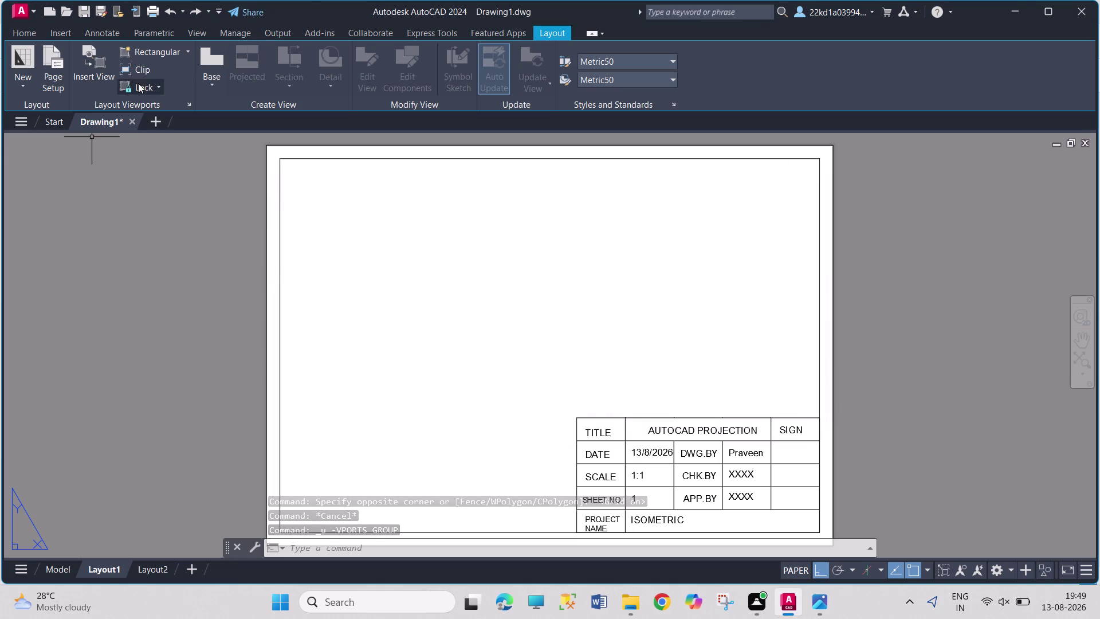
Redraw the viewport from the sheet's top-left to above the title block and work inside it.
click(150, 57)
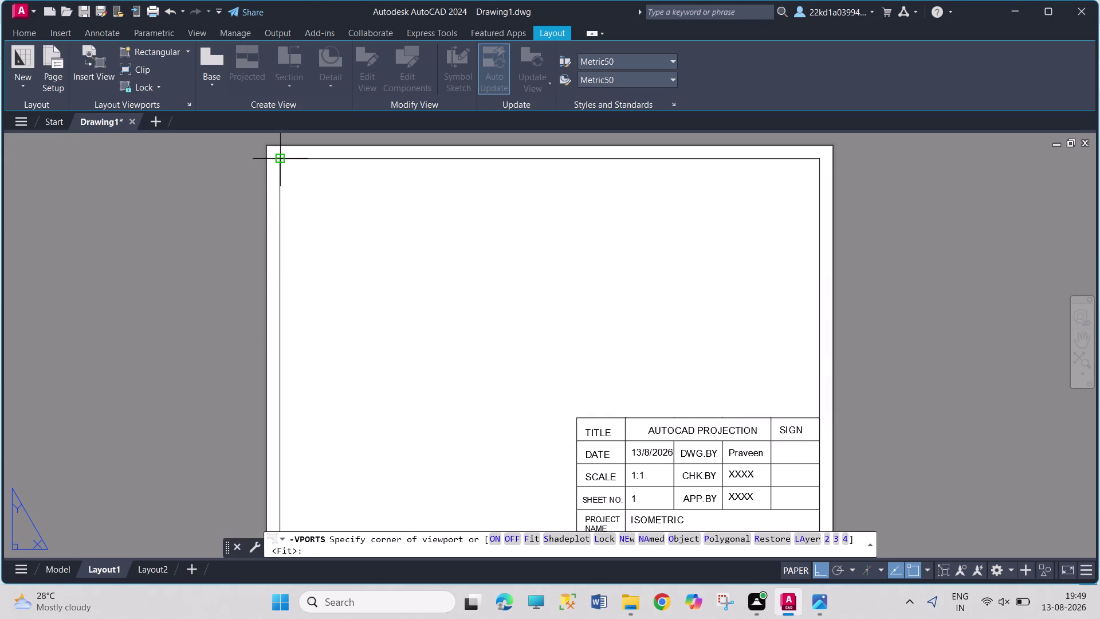
click(282, 157)
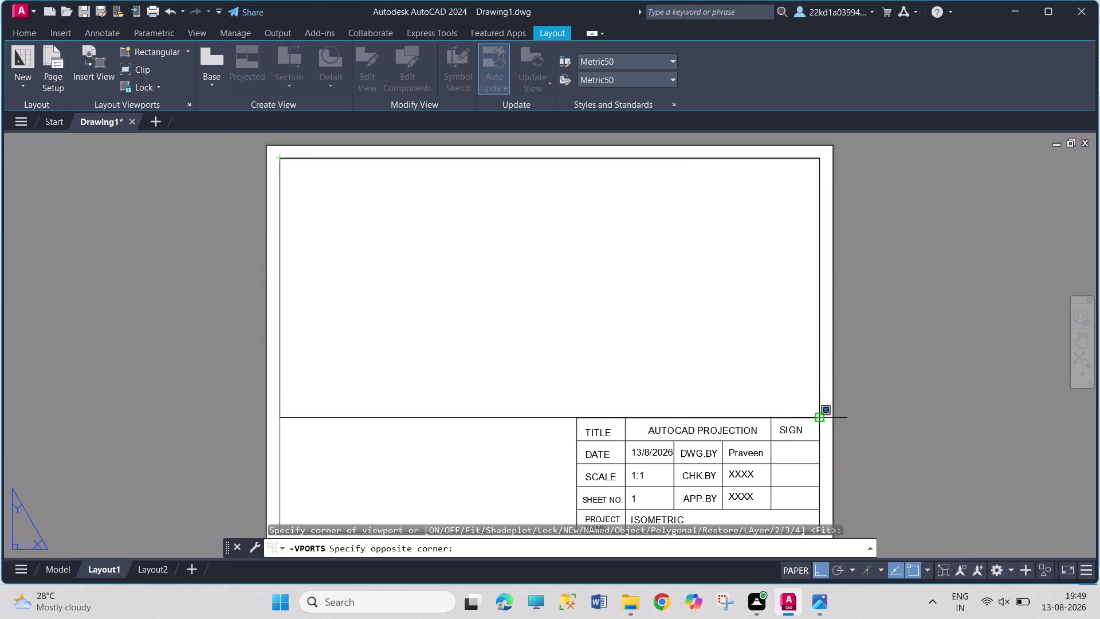
click(818, 418)
key(Escape)
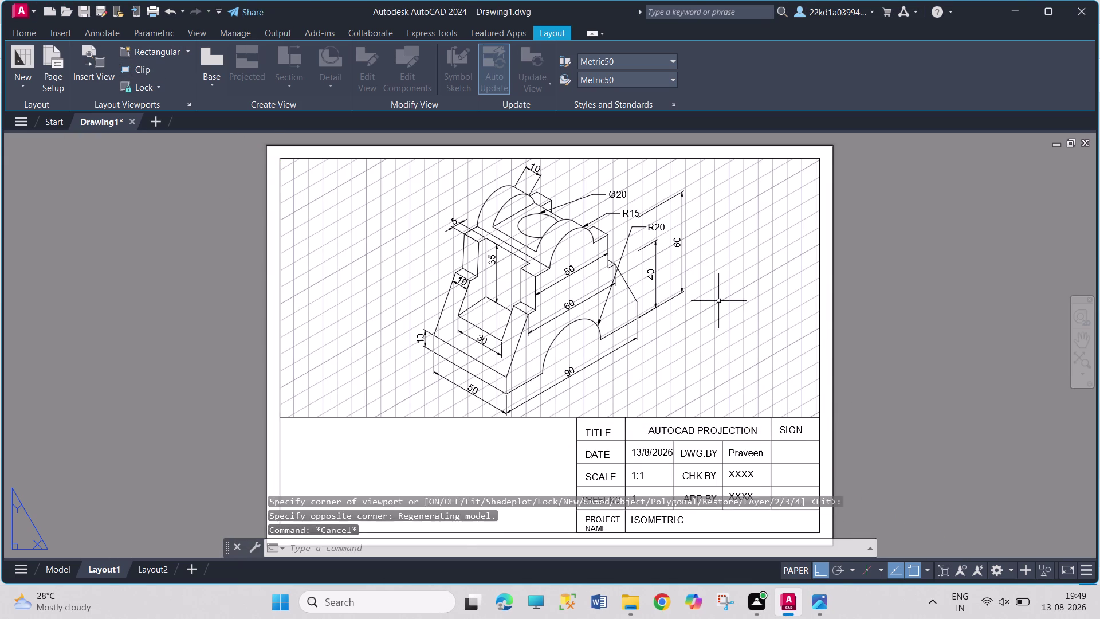
key(Escape)
click(783, 281)
triple_click(776, 247)
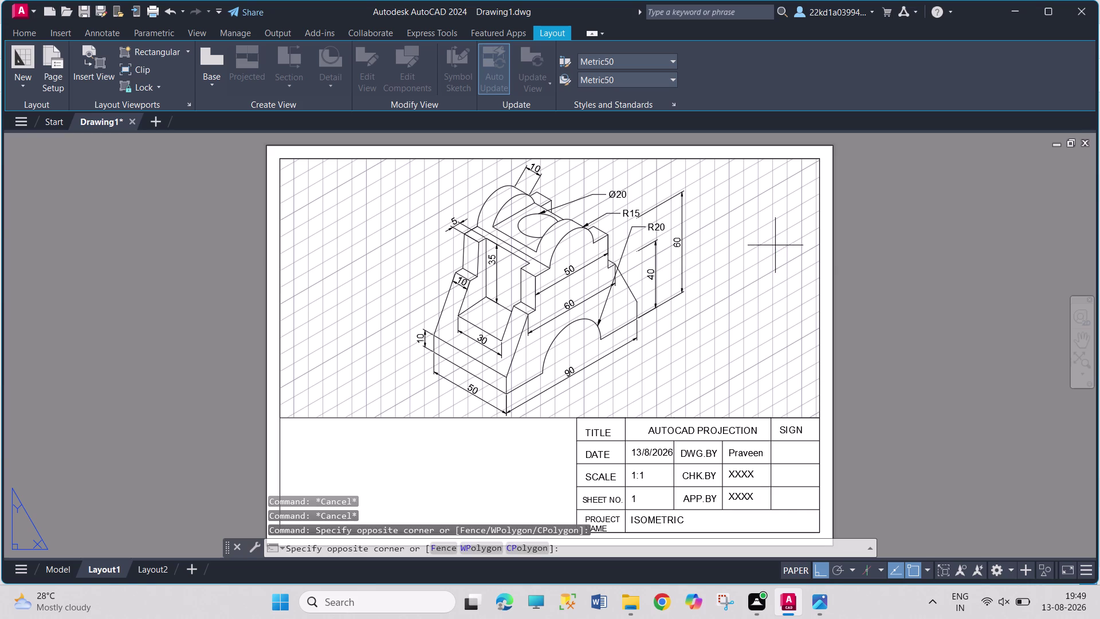
click(746, 271)
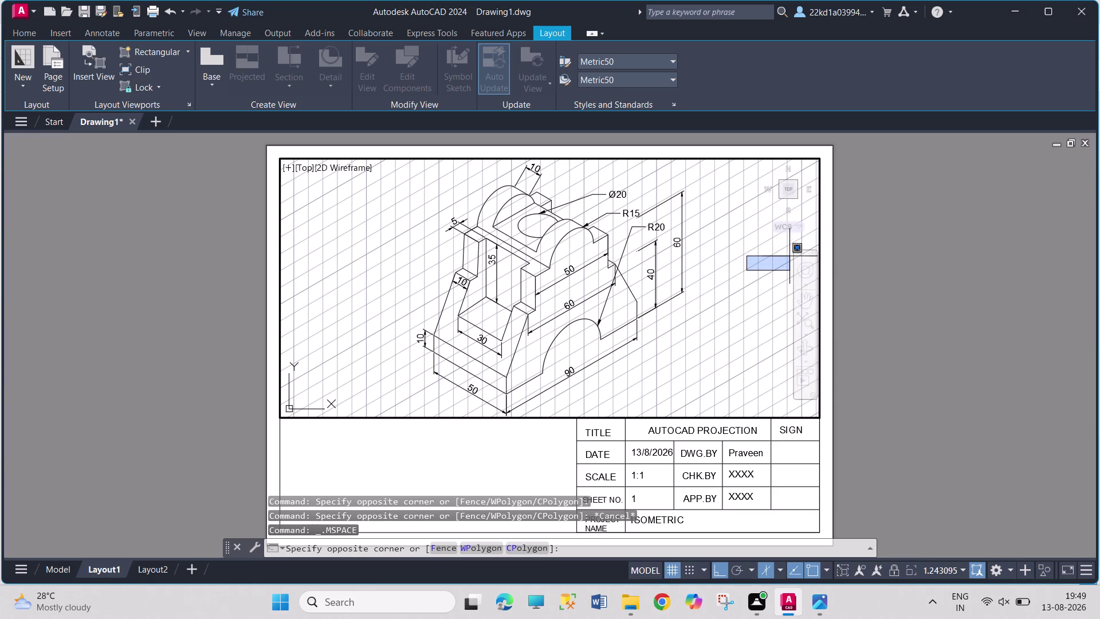
Make trial selections inside the bracket viewport's model space.
click(819, 240)
key(Escape)
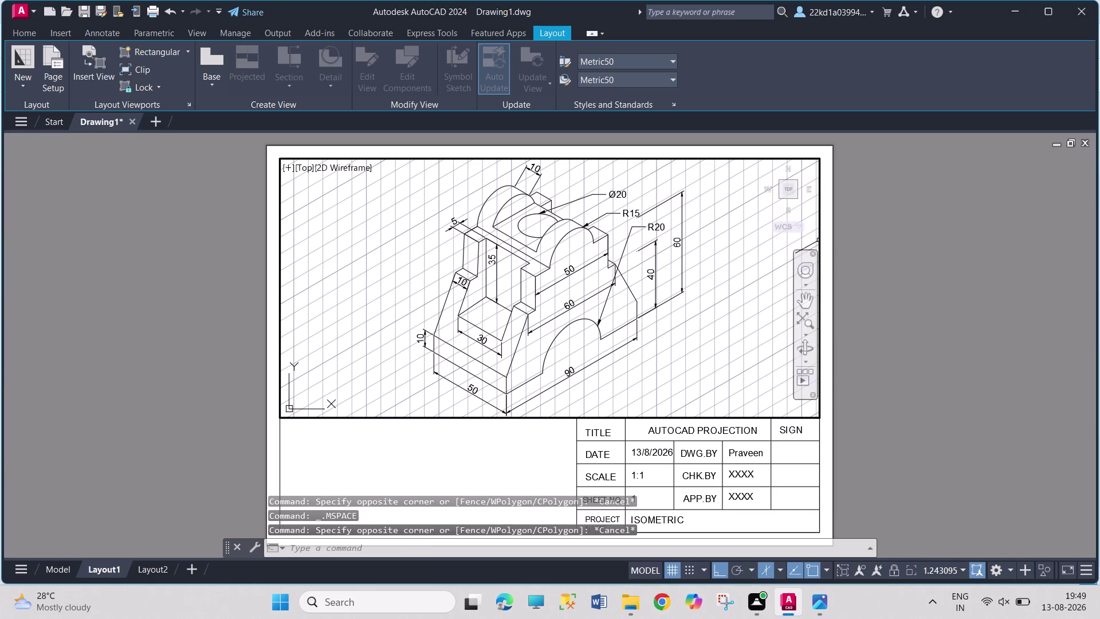
click(821, 231)
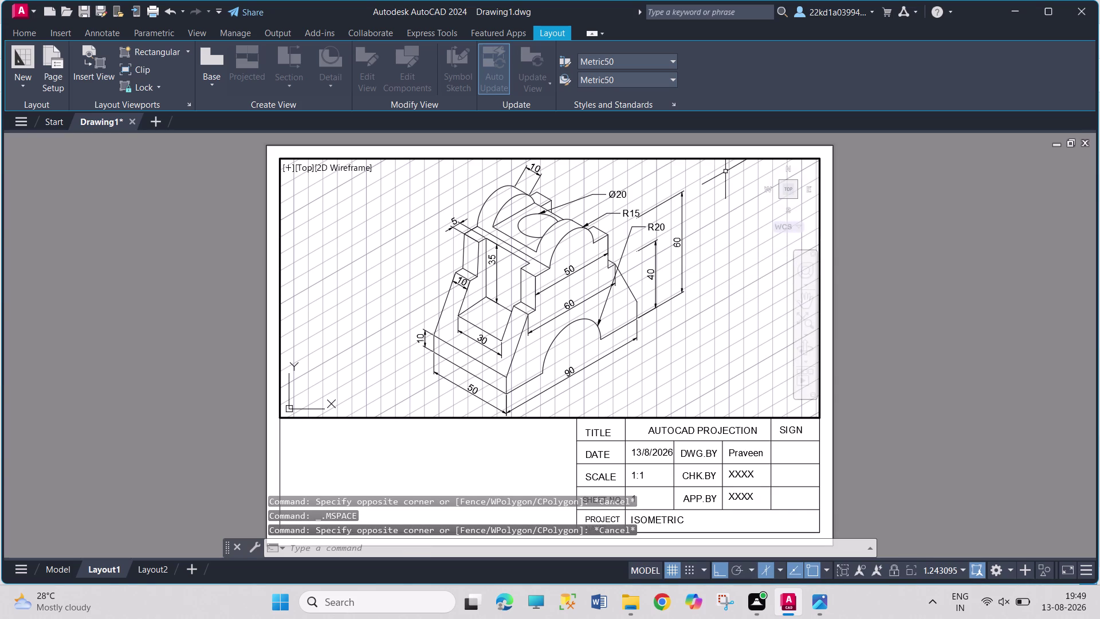
click(718, 164)
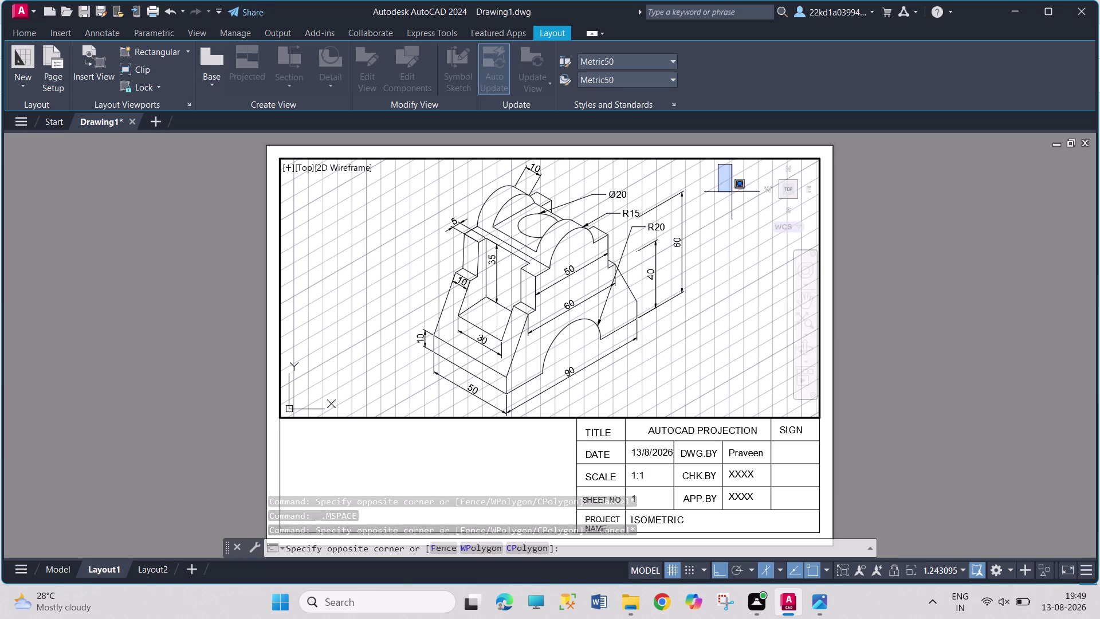
click(737, 223)
drag(762, 290, 755, 282)
click(731, 221)
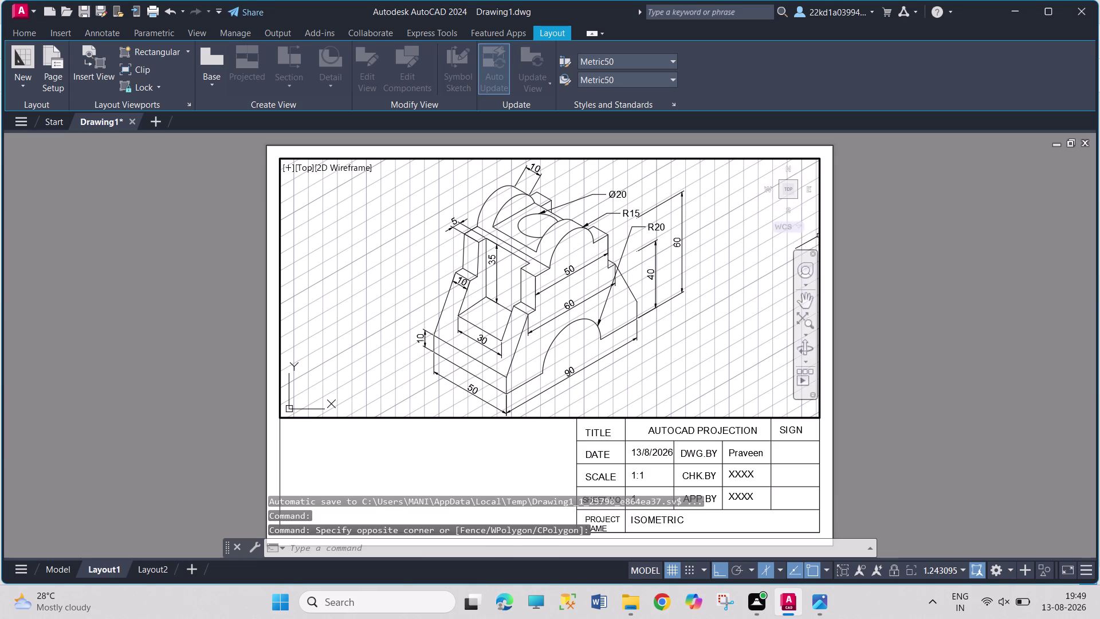
click(733, 257)
click(733, 258)
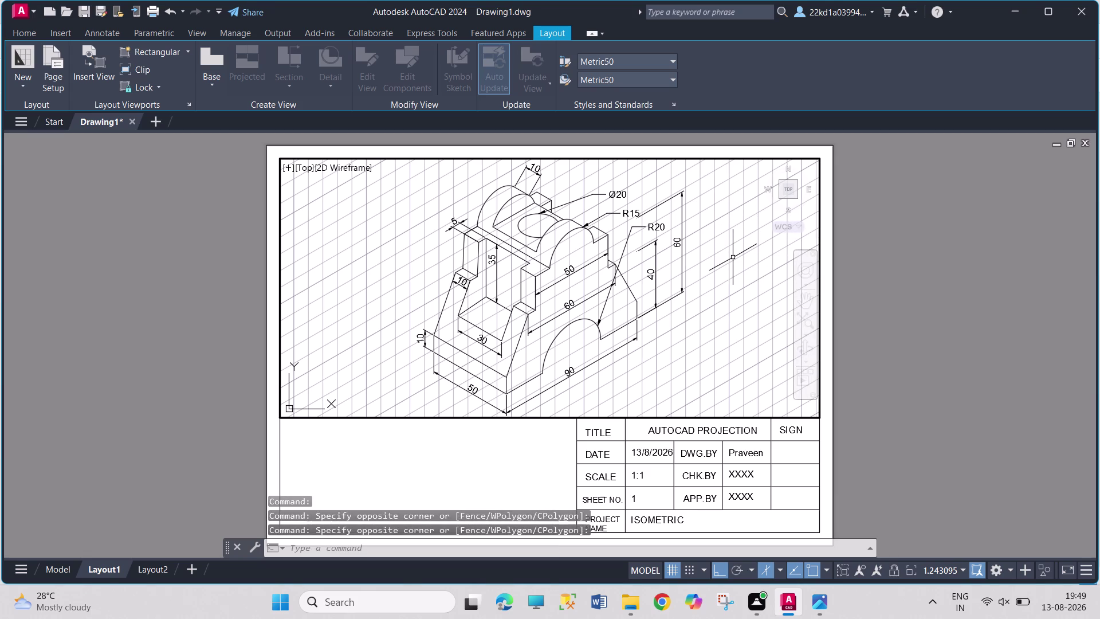
Make further window selections in the viewport, then return to paper space.
click(735, 275)
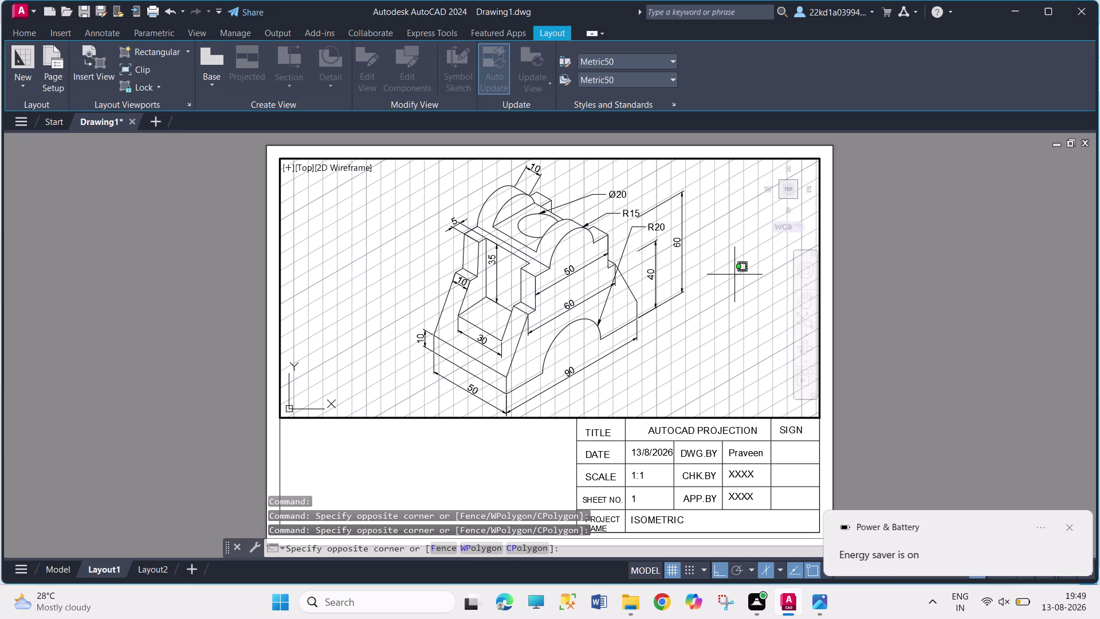
click(1066, 525)
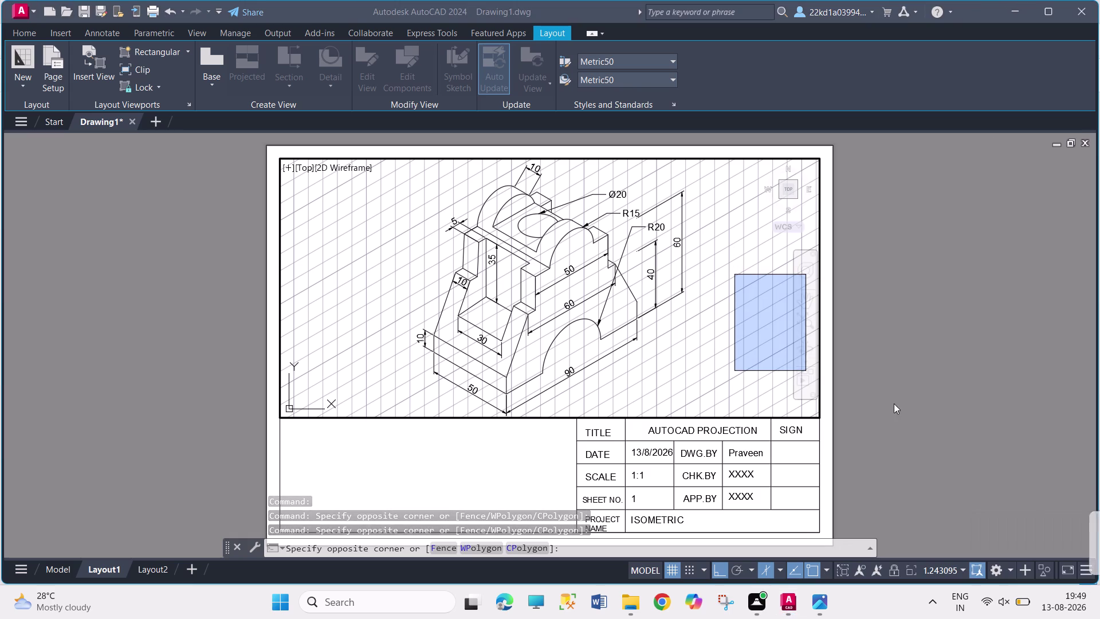
click(723, 352)
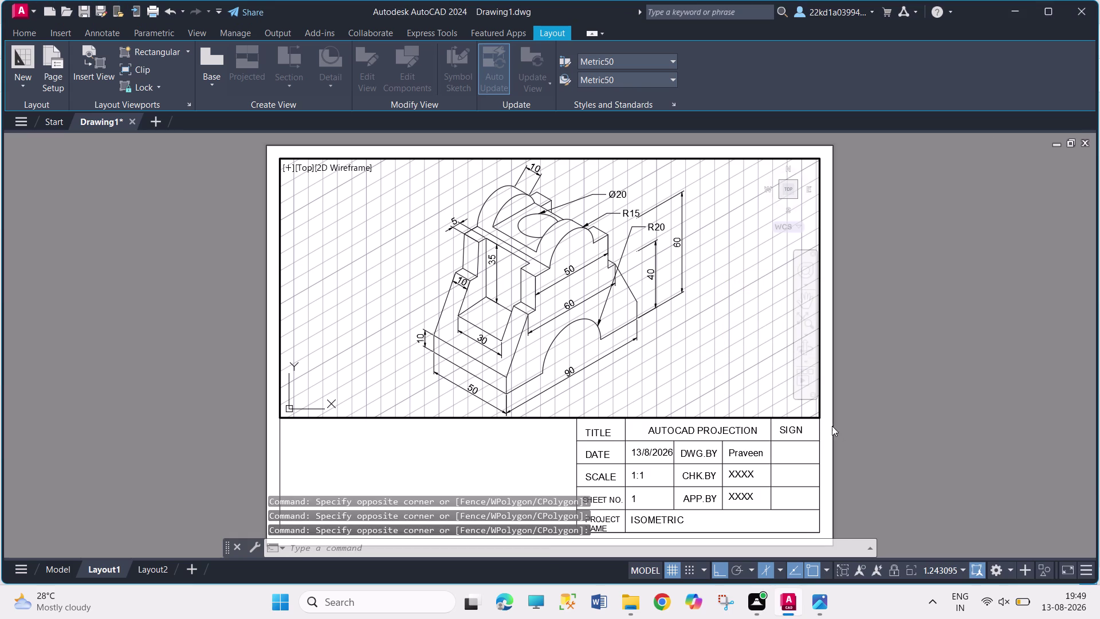
click(816, 413)
click(821, 410)
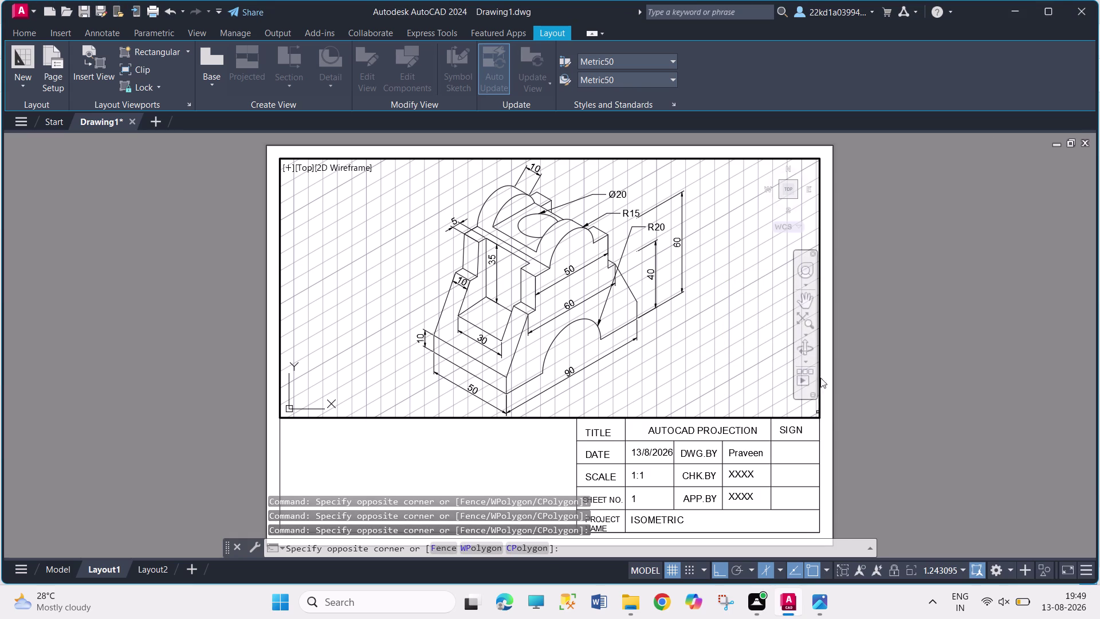
click(816, 157)
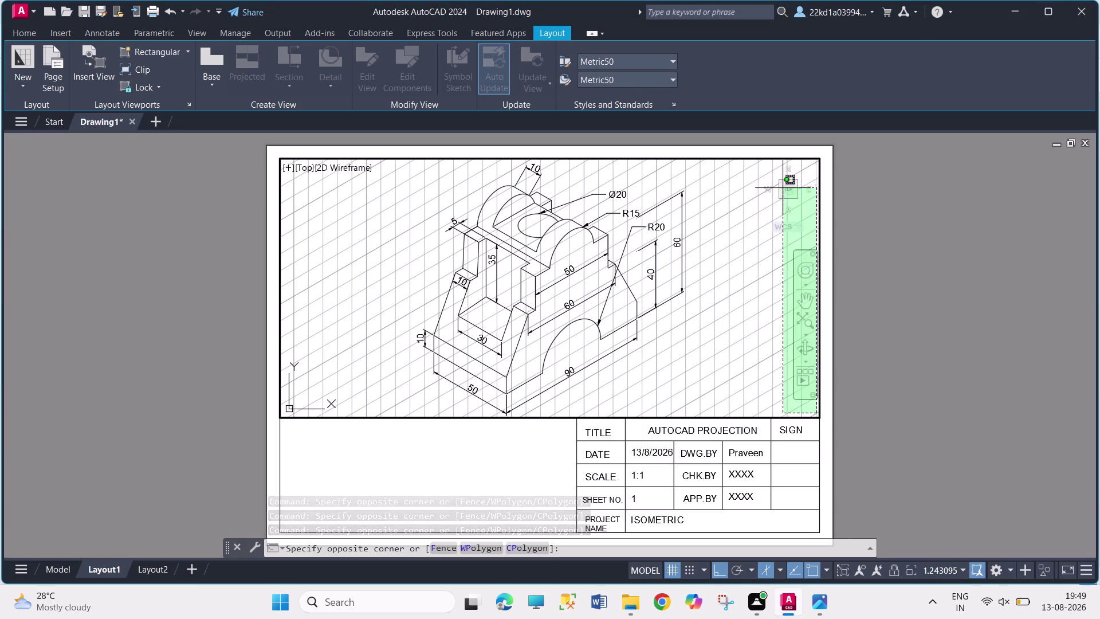
click(691, 295)
click(711, 292)
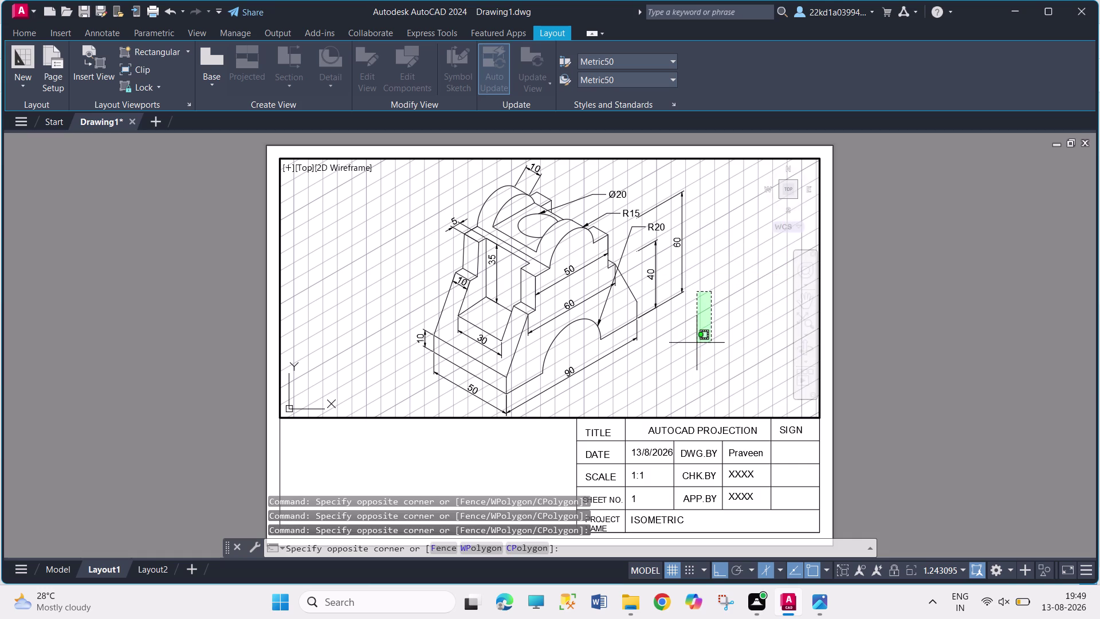
click(724, 382)
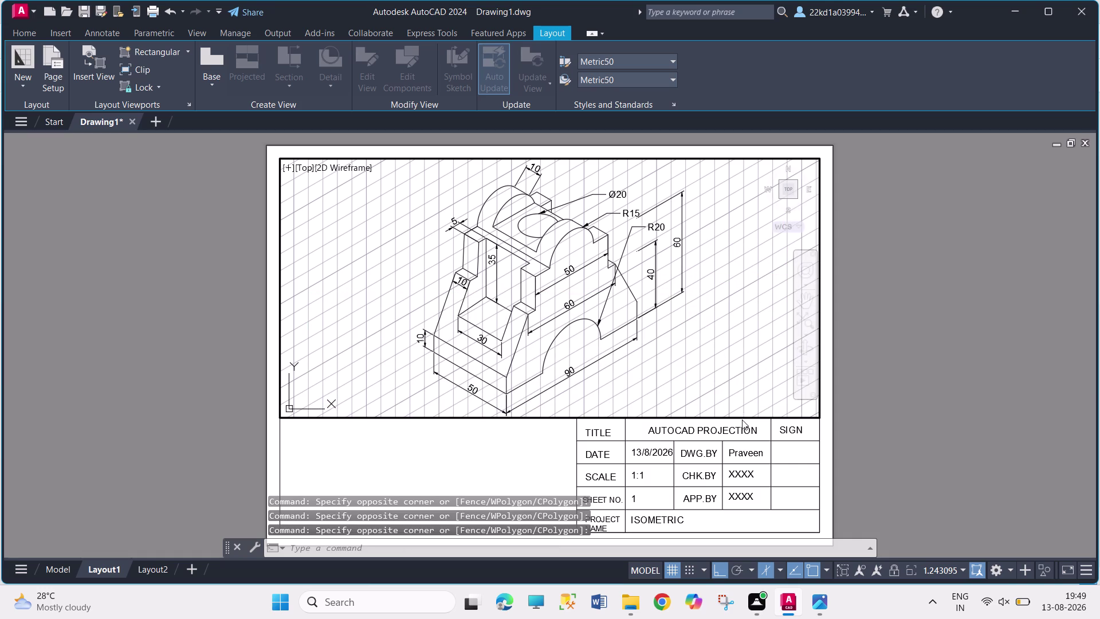
double_click(741, 420)
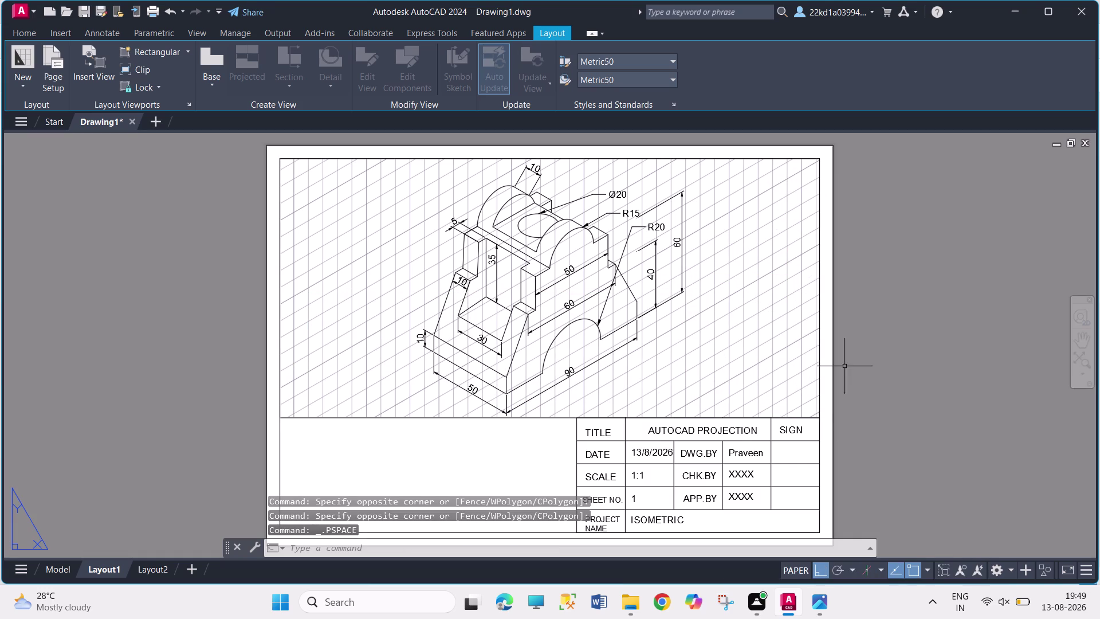
Toggle the grid on and off twice and clear the viewport selection.
click(819, 371)
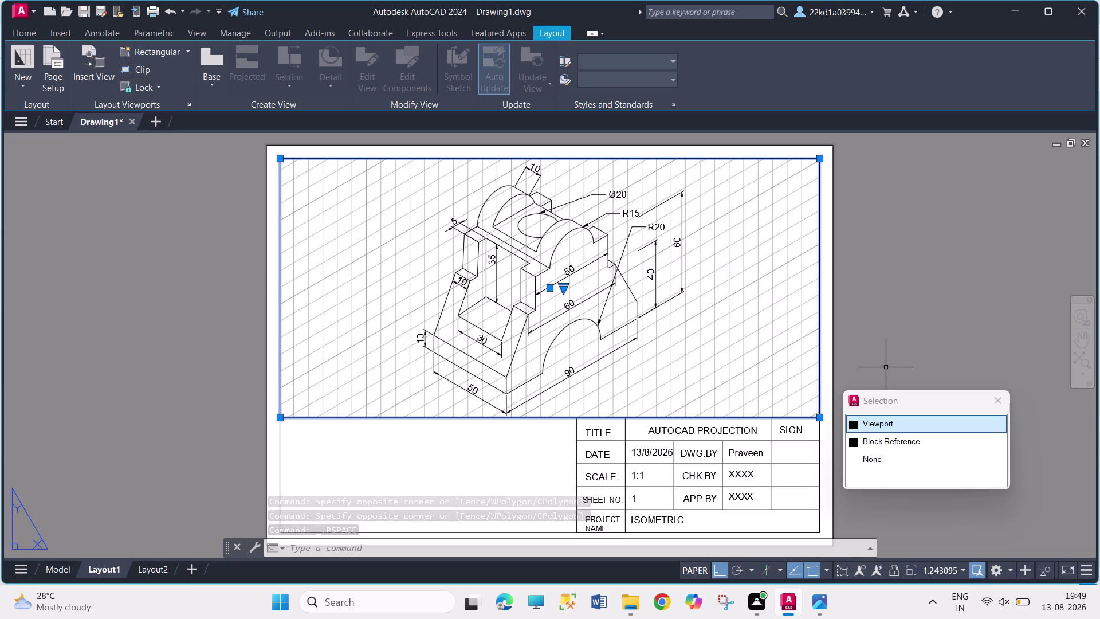
key(F7)
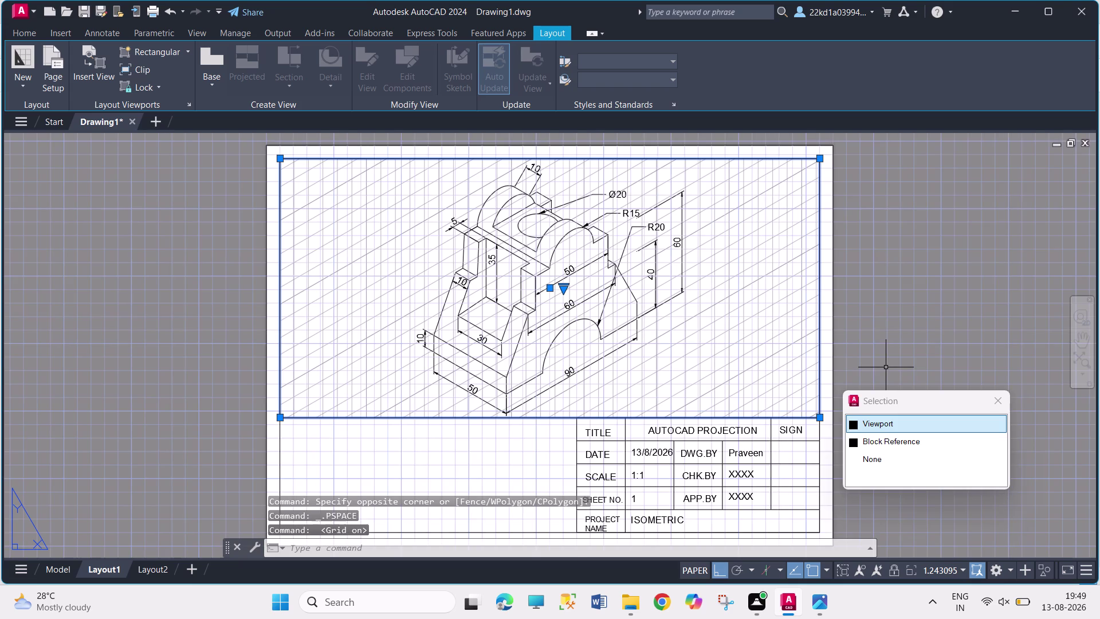
key(F7)
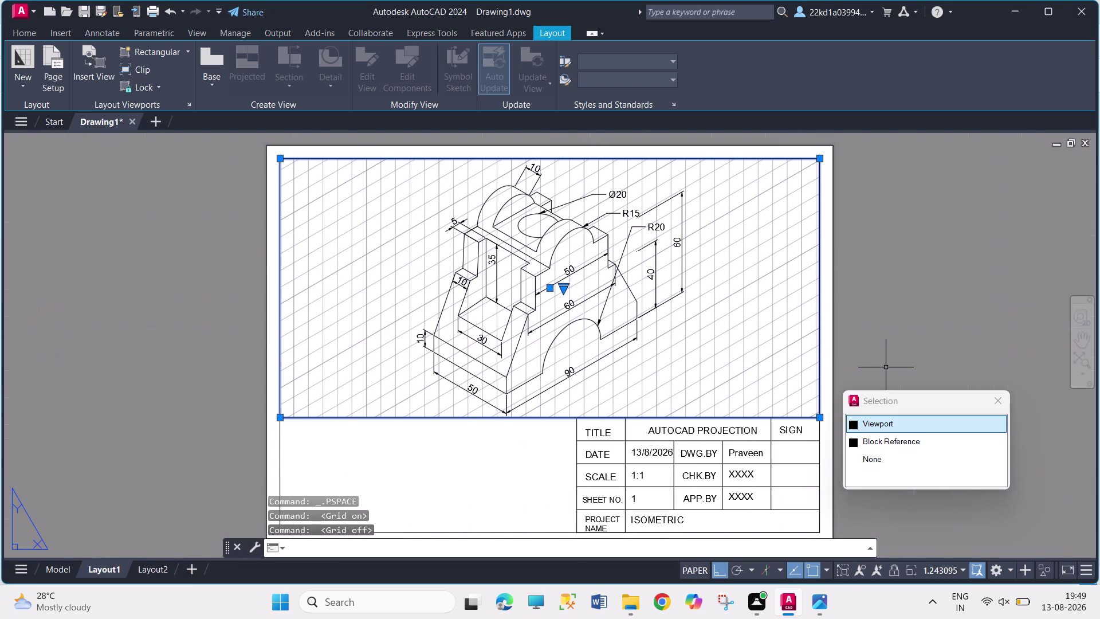
click(875, 429)
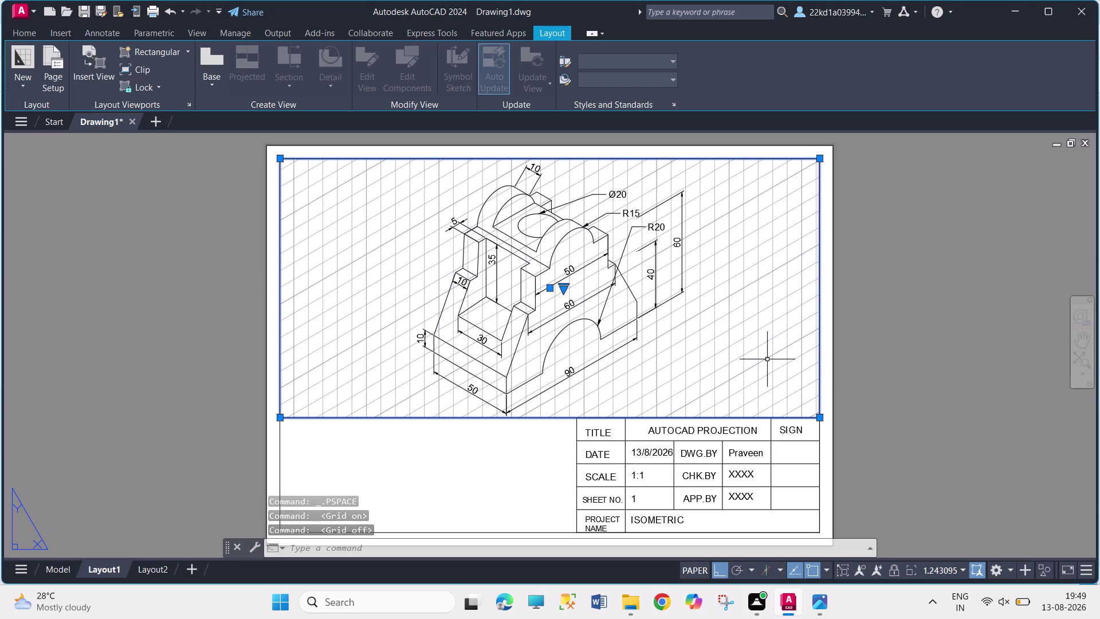
key(F7)
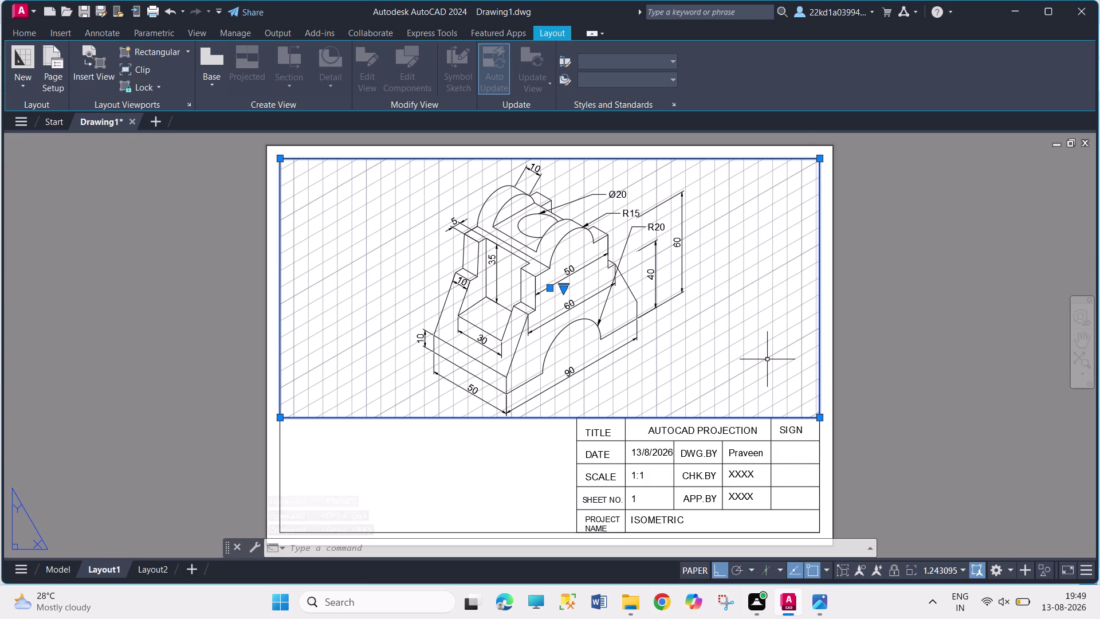
key(F7)
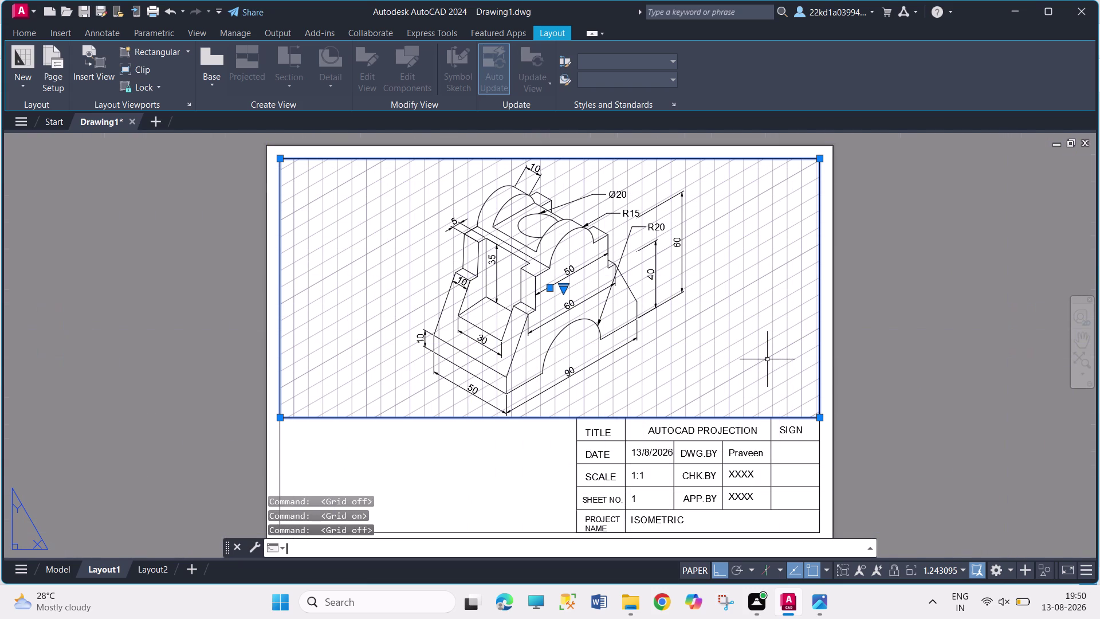
key(Escape)
key(Escape)
key(Escape)
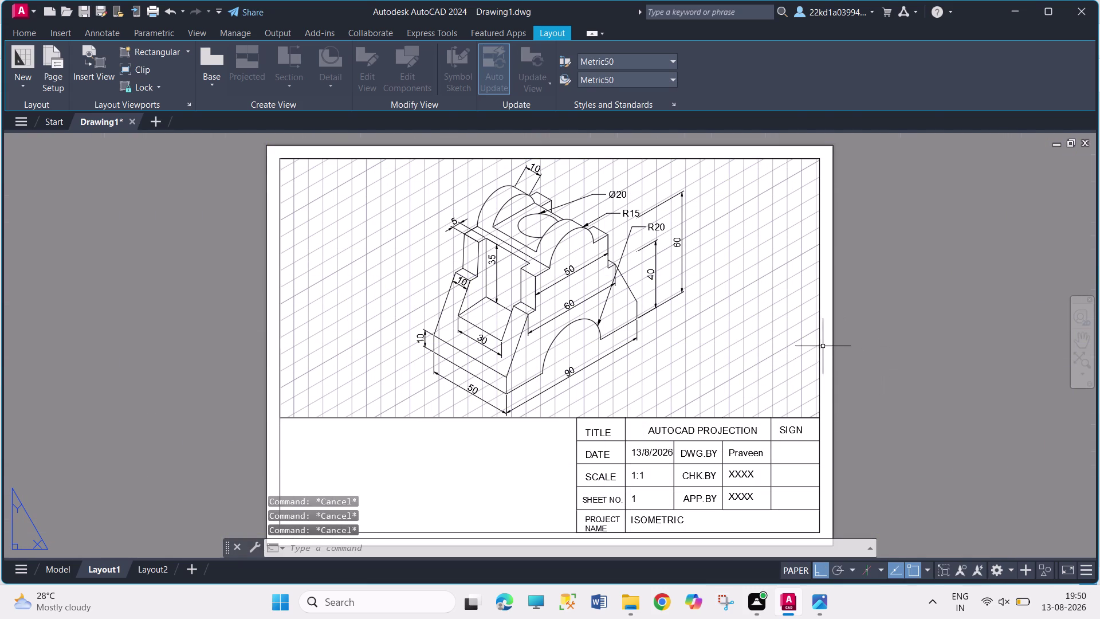
Select the bracket viewport and activate its model space.
click(820, 343)
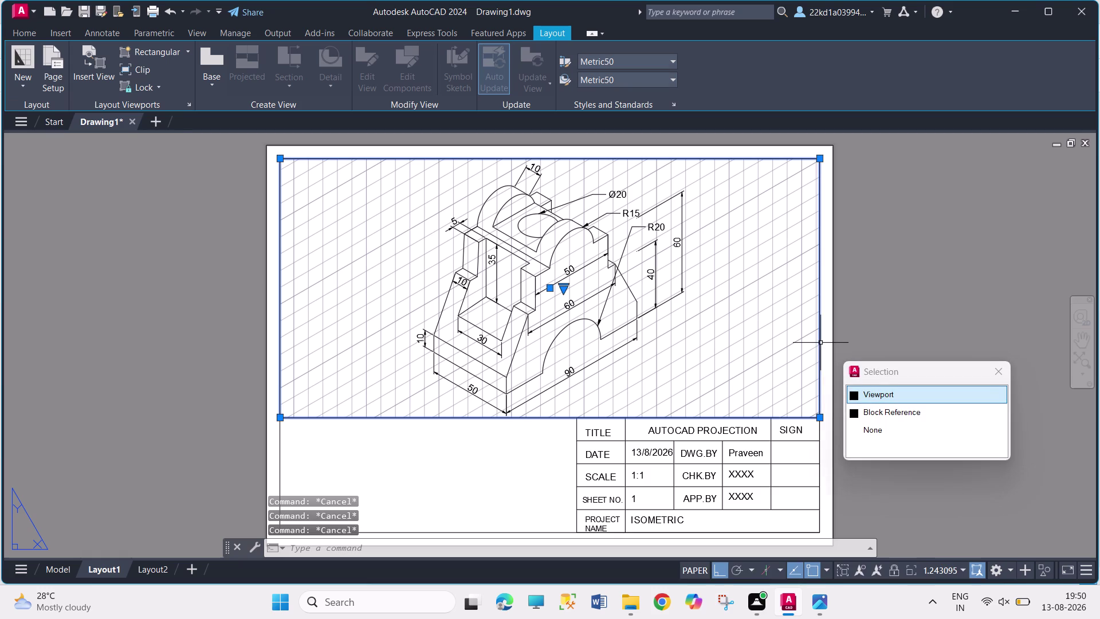
click(768, 341)
double_click(768, 341)
key(Escape)
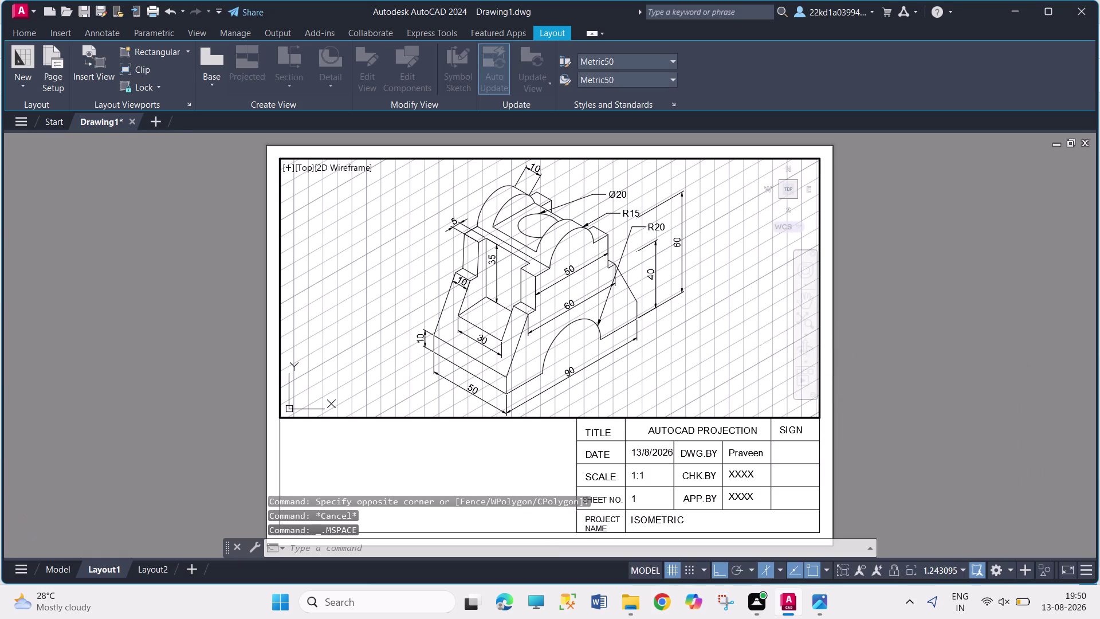
key(Escape)
key(Escape)
click(290, 208)
key(Escape)
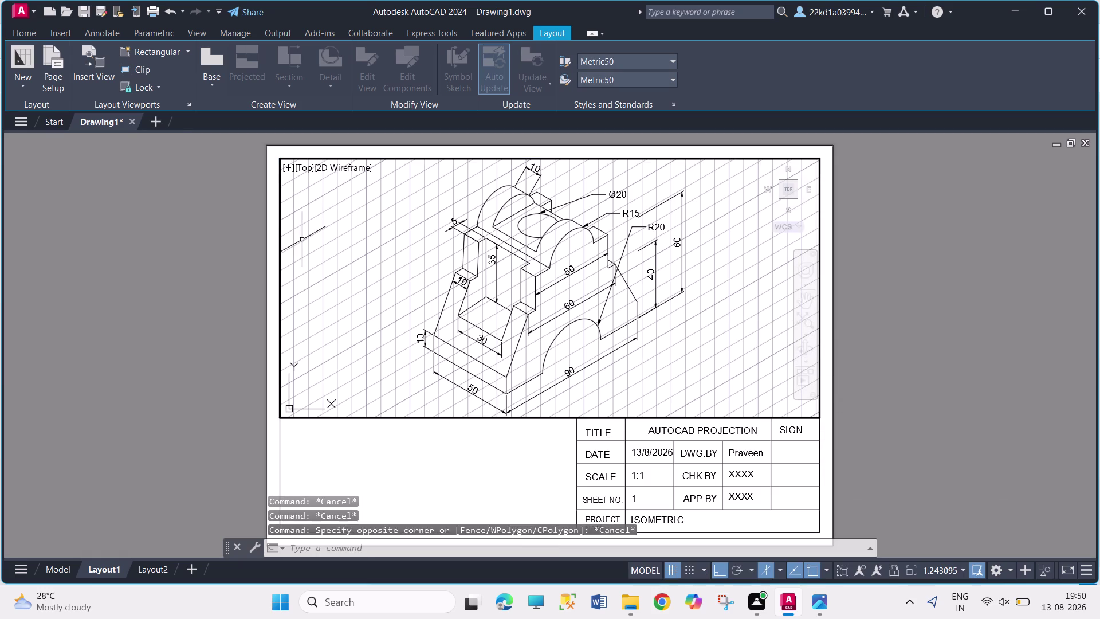
key(Escape)
triple_click(303, 240)
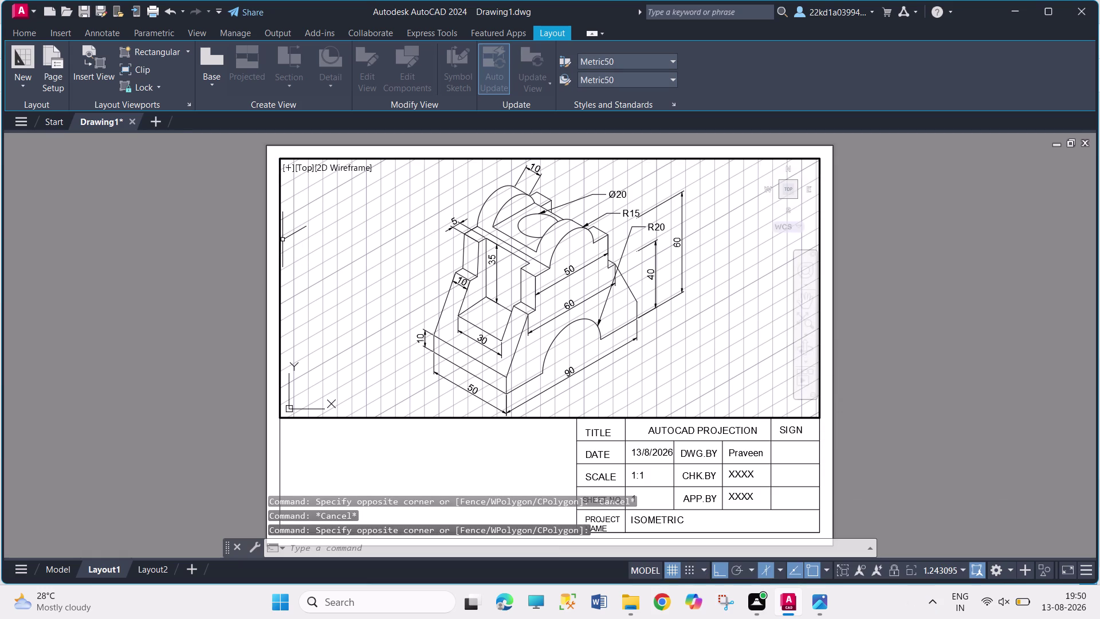
click(280, 239)
key(Escape)
key(Escape)
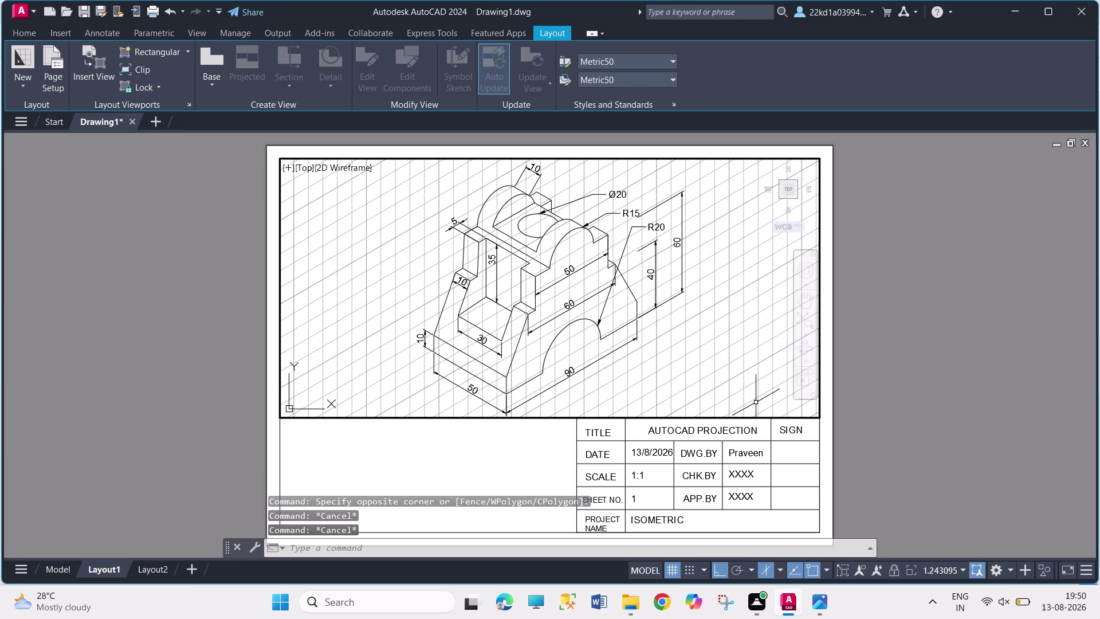
click(770, 418)
key(Escape)
key(Escape)
key(Escape)
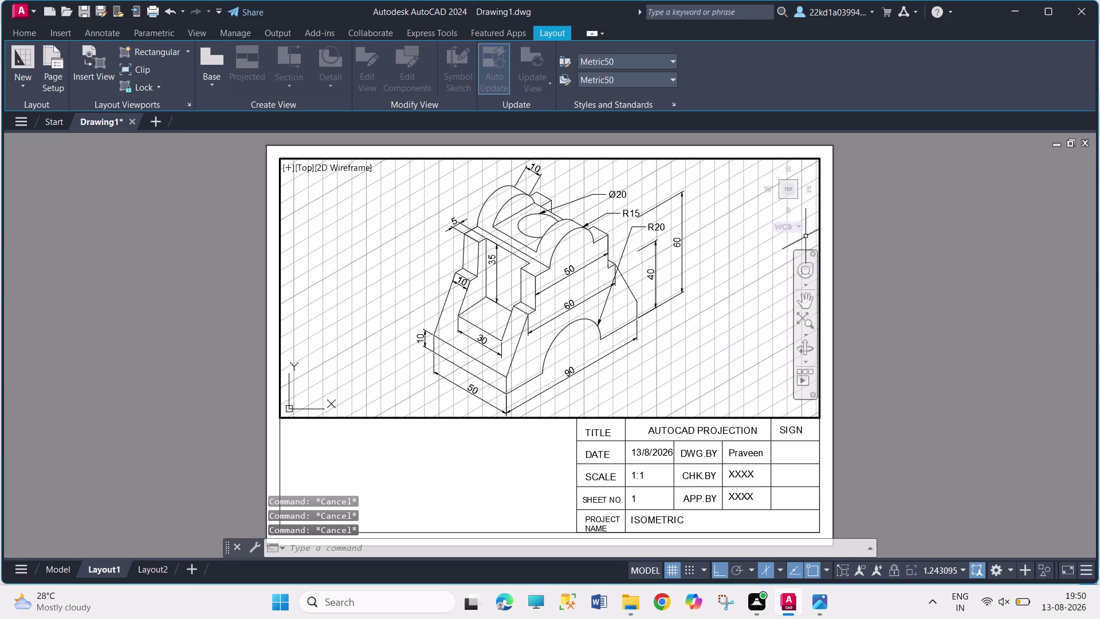
click(822, 230)
key(Escape)
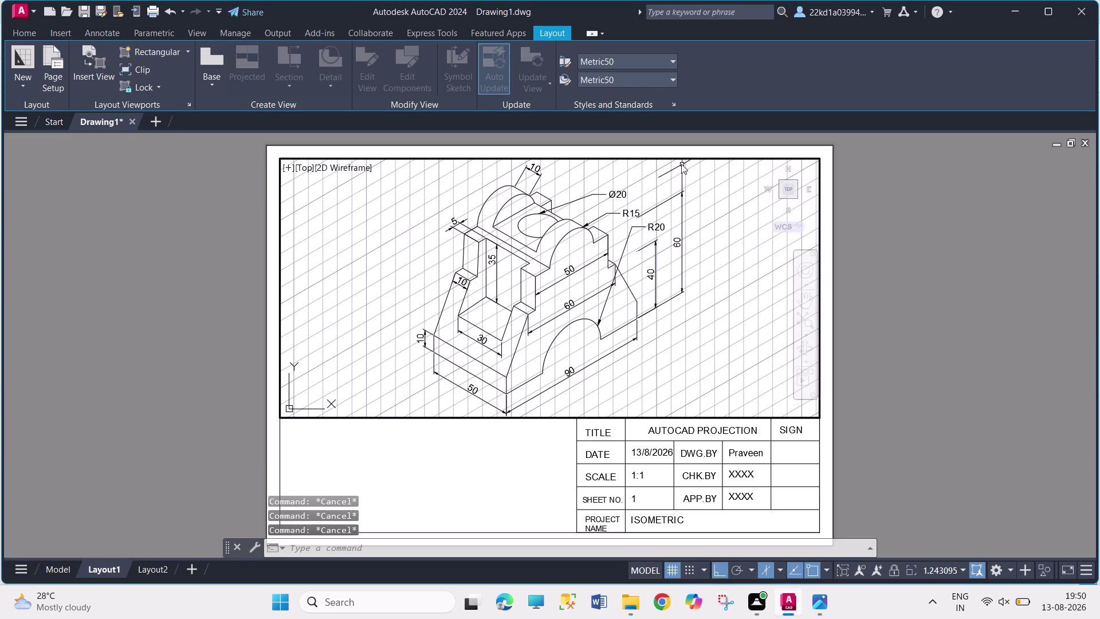
click(678, 159)
triple_click(742, 324)
key(Escape)
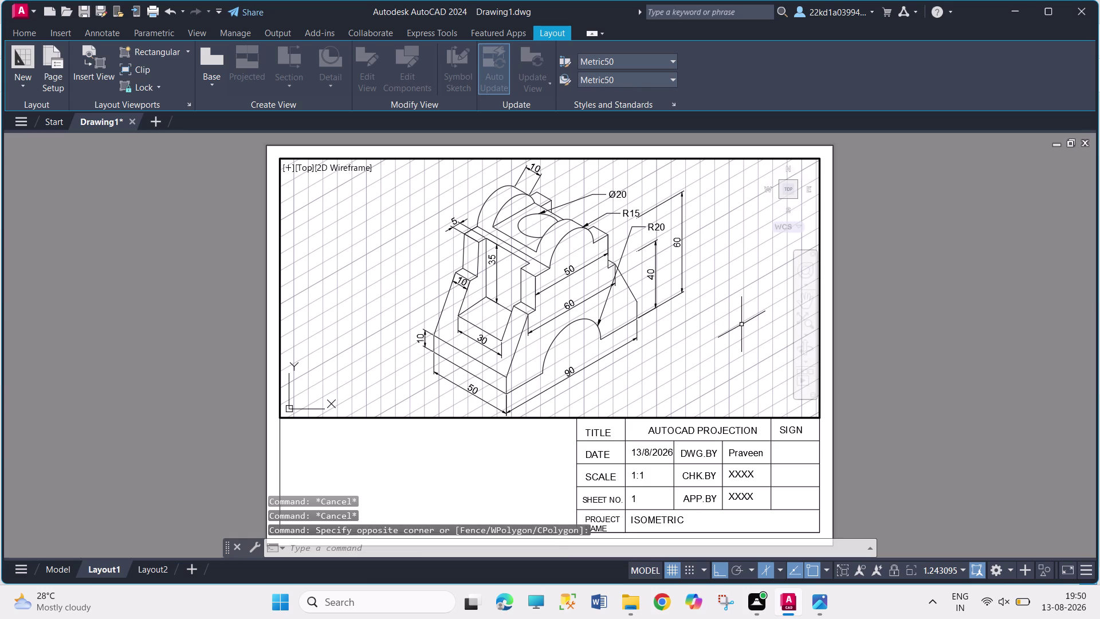
key(Escape)
key(Escape)
key(Escape)
key(Escape)
key(Escape)
key(Escape)
key(Escape)
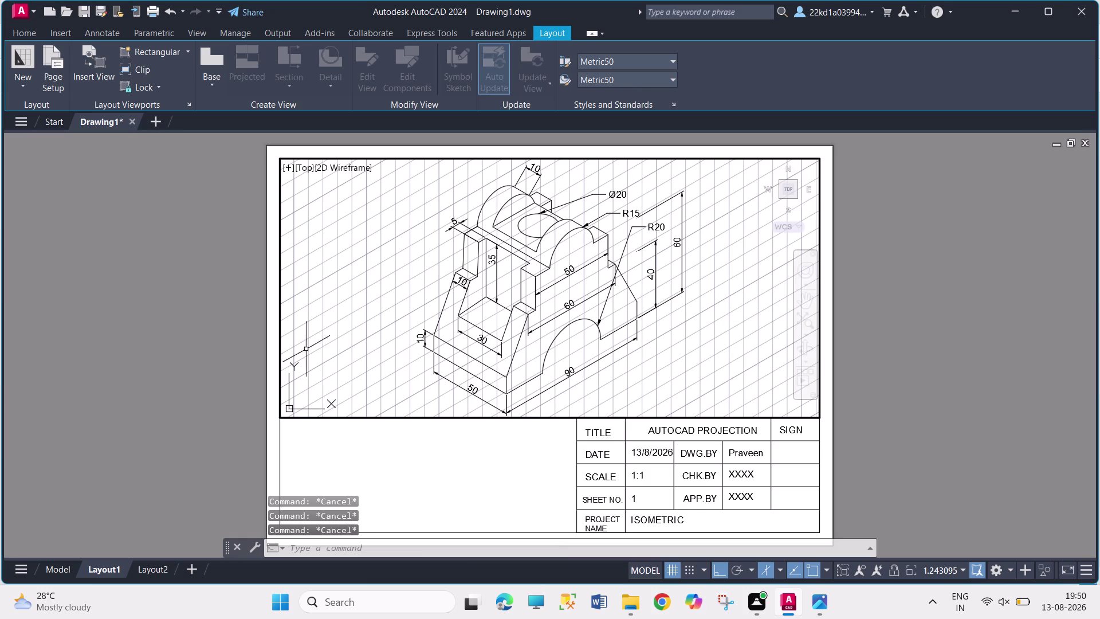
click(281, 342)
click(311, 341)
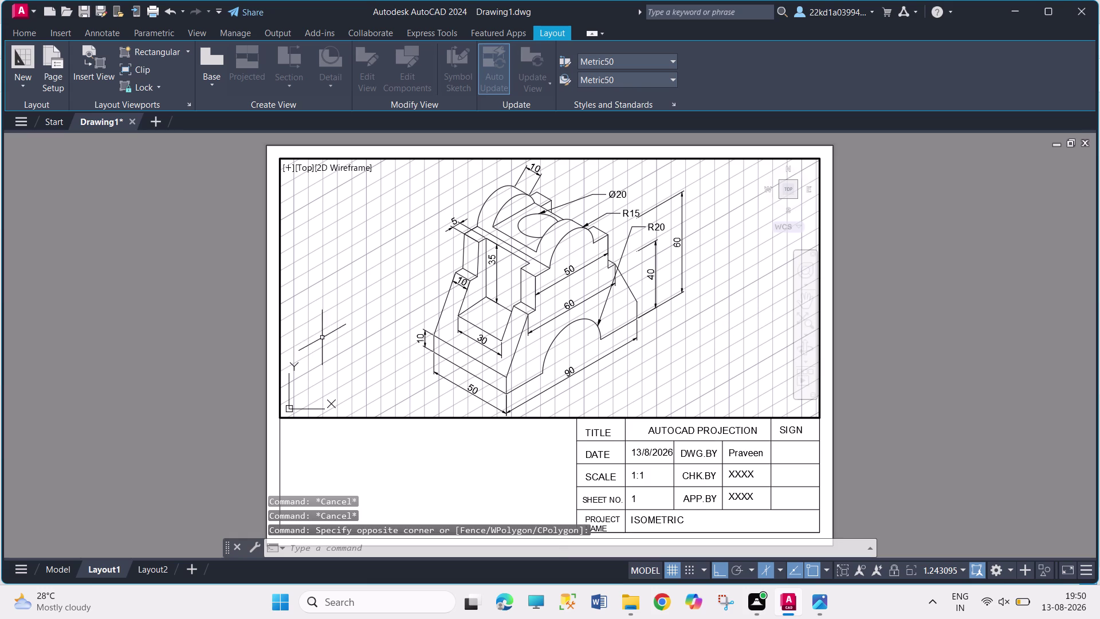
drag(347, 237, 418, 324)
key(Escape)
drag(391, 277, 347, 336)
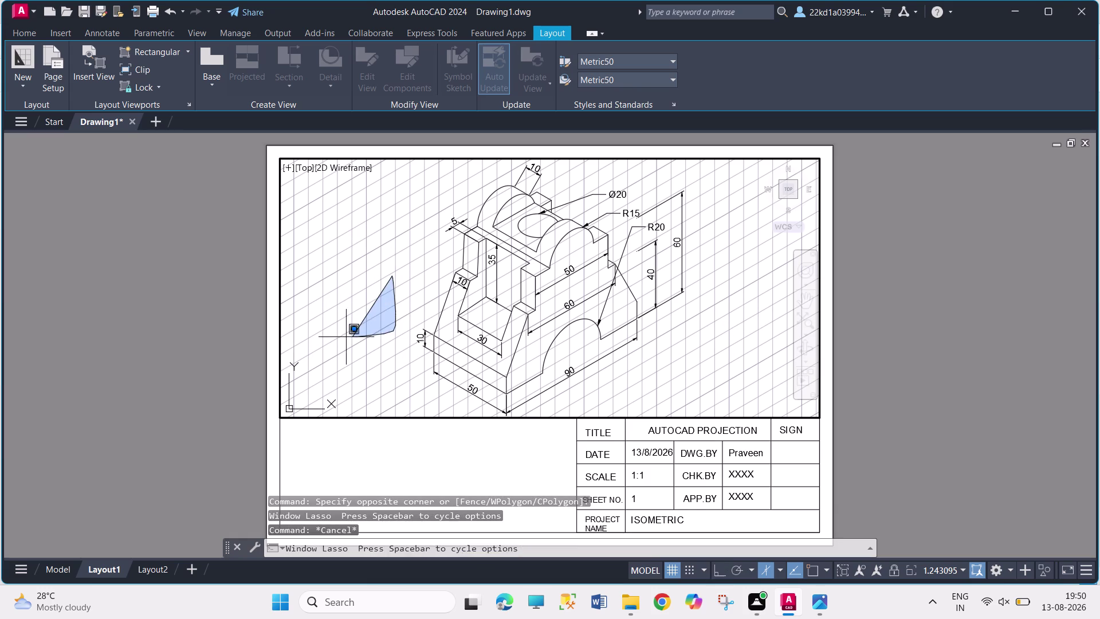
drag(347, 337, 340, 336)
drag(324, 262, 328, 284)
click(380, 333)
drag(367, 270, 373, 292)
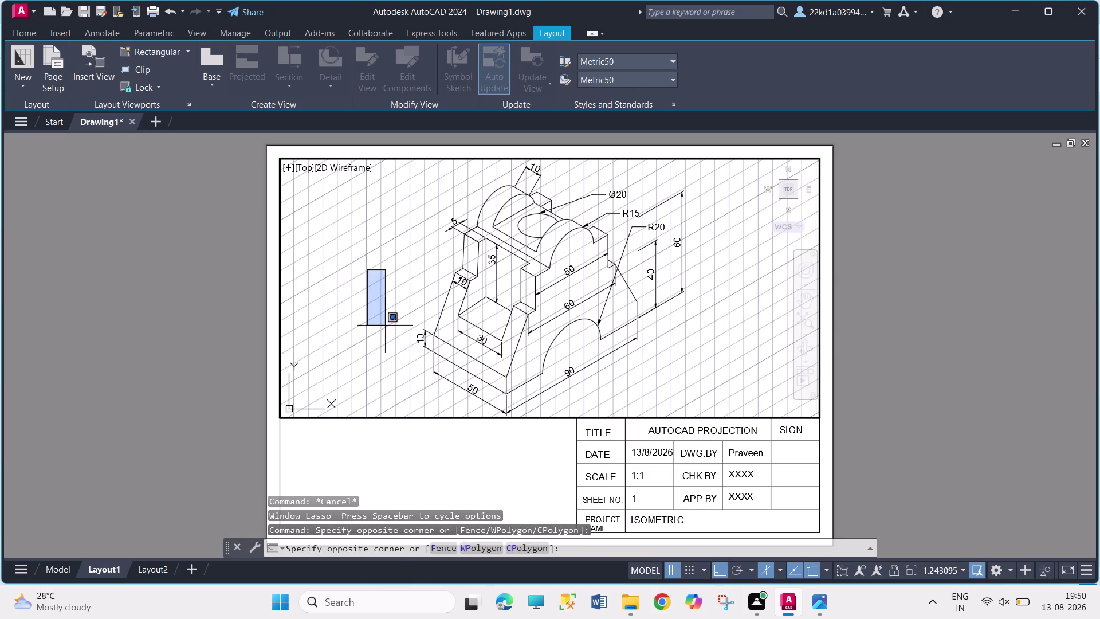
click(329, 343)
key(Escape)
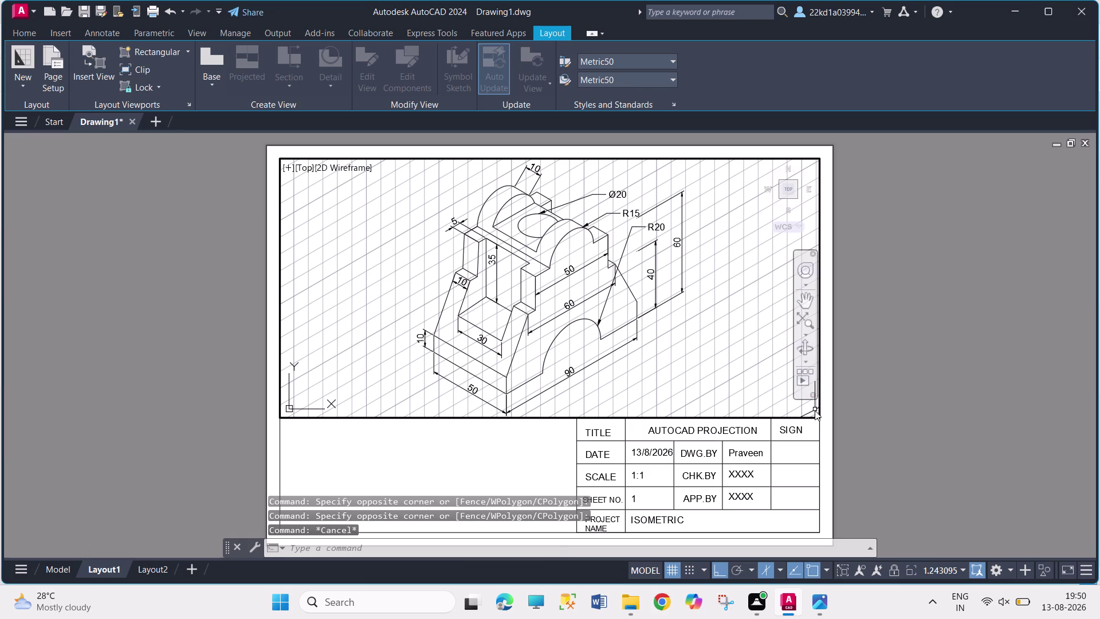
scroll(down, 3)
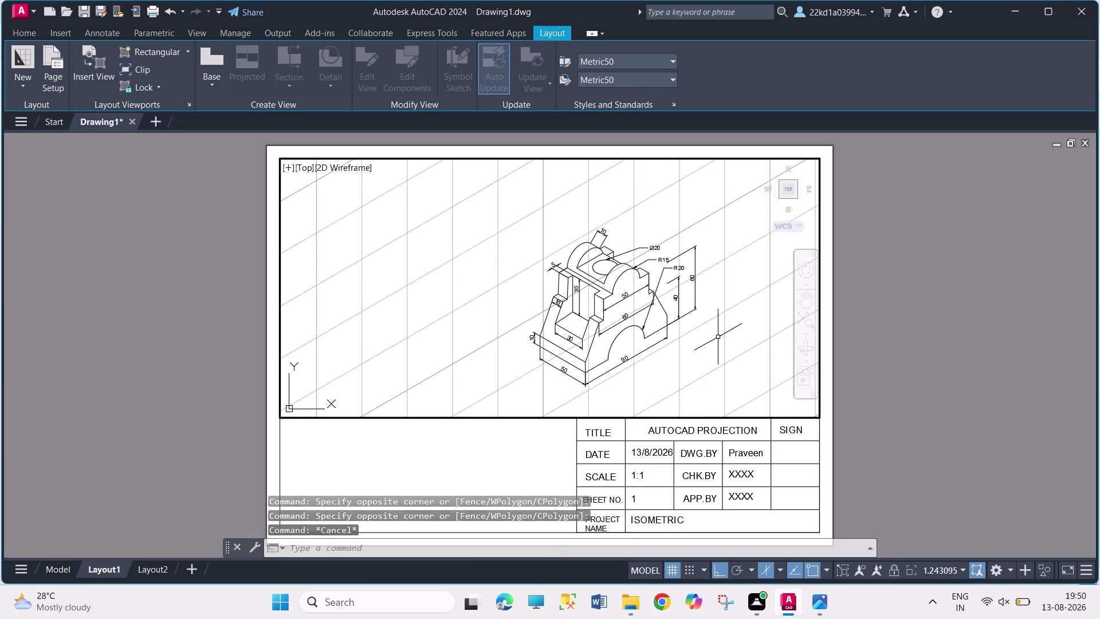
click(753, 340)
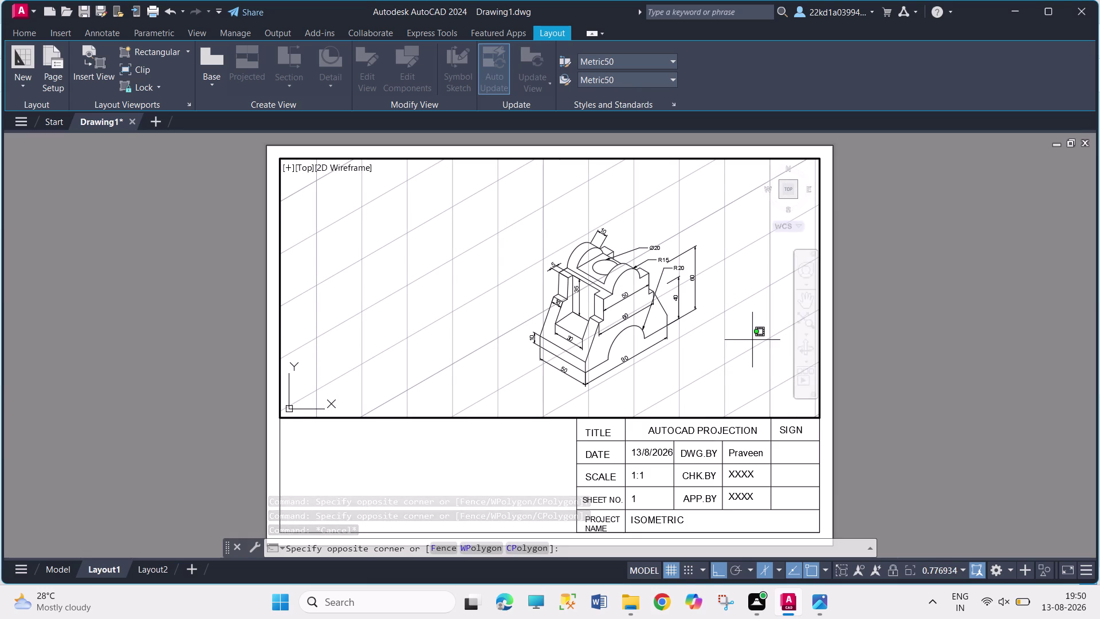
scroll(up, 3)
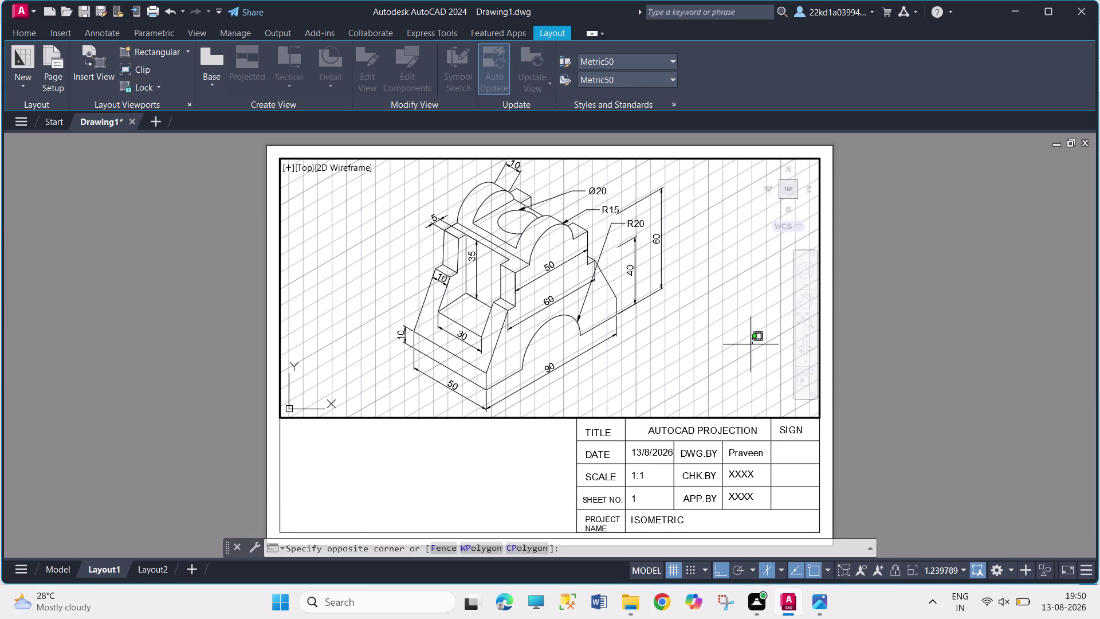
key(Escape)
key(Escape)
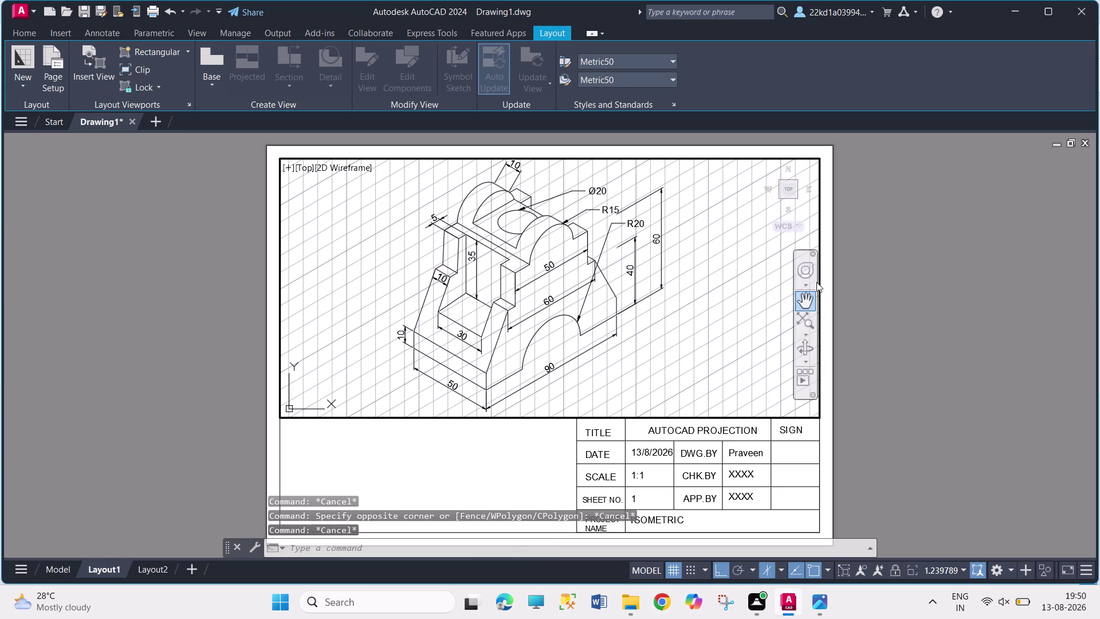
click(813, 232)
key(Escape)
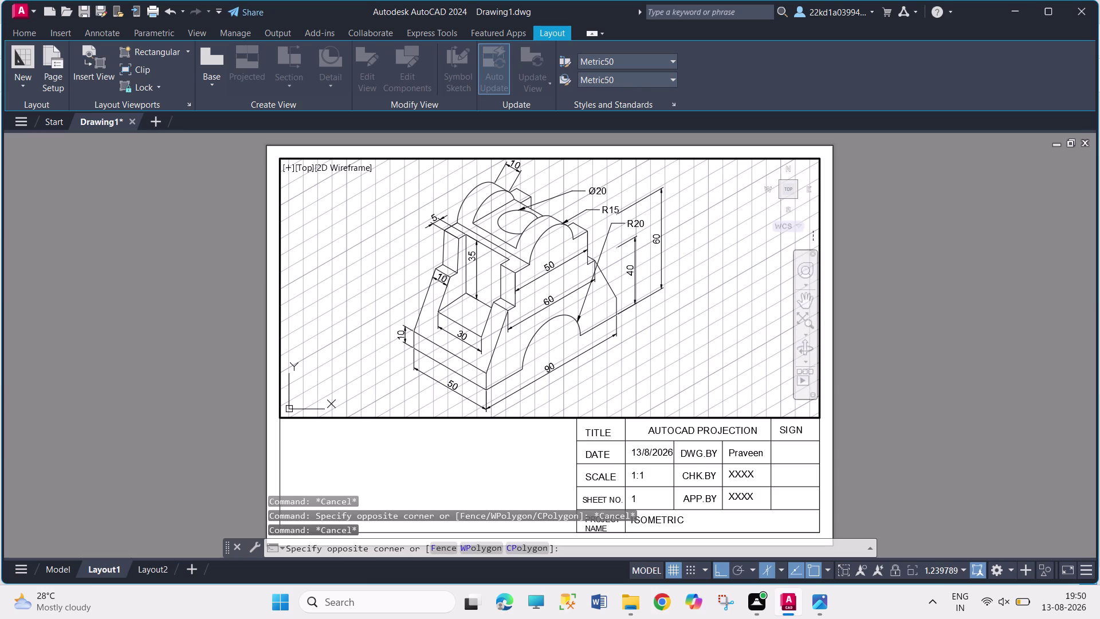
key(Escape)
key(ctrl+z)
key(ctrl+z)
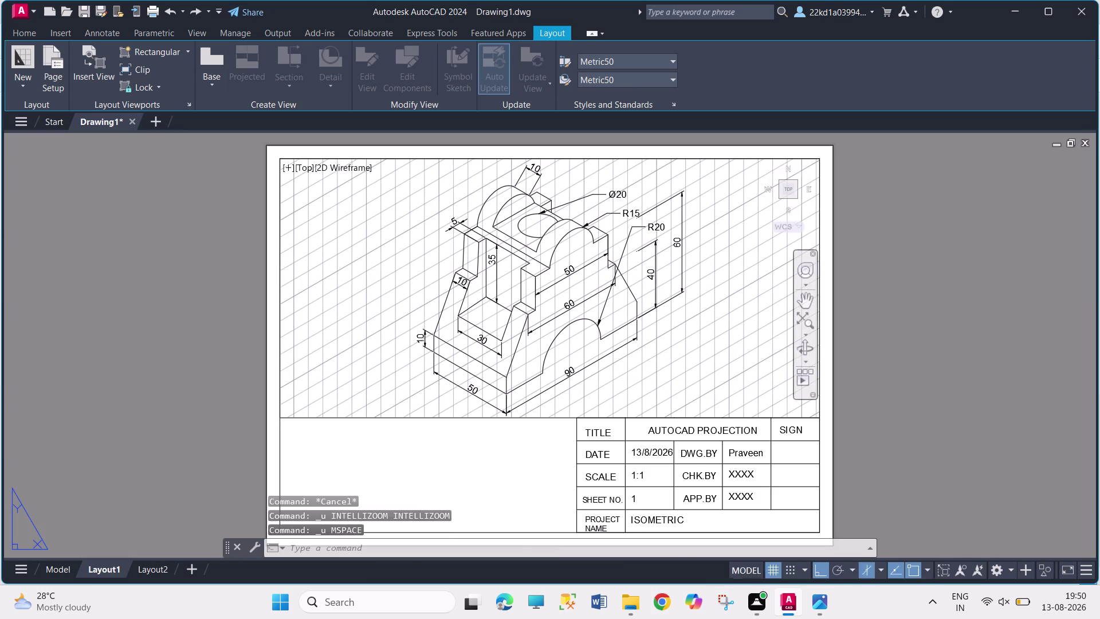
Undo the old viewport and redraw it from the border's top-left to the title block's top-right.
key(ctrl+z)
key(ctrl+z)
key(ctrl+z)
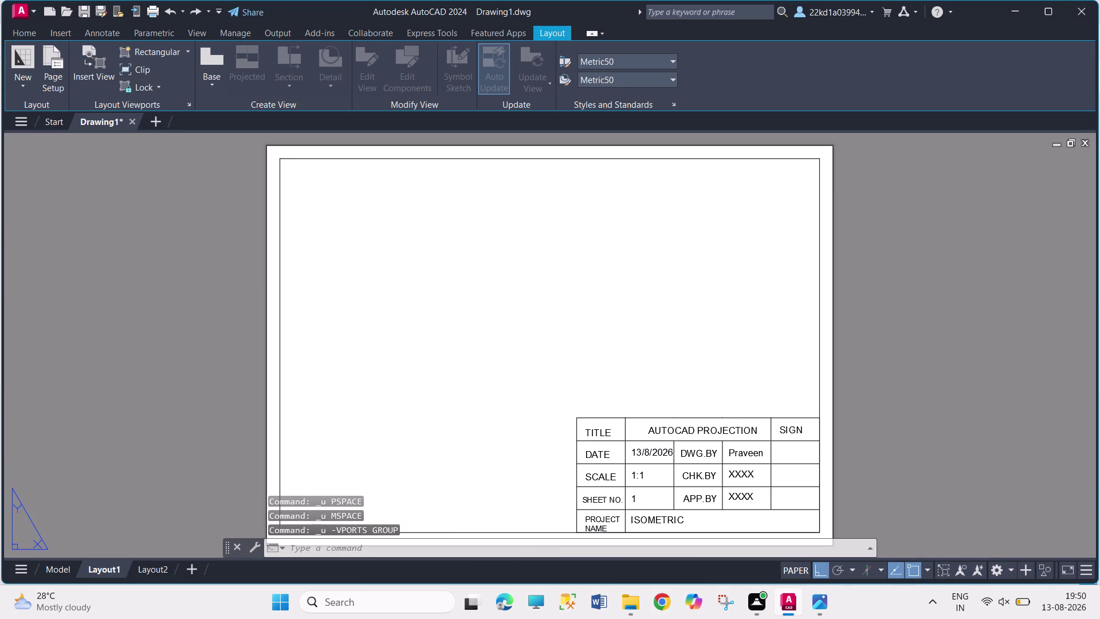
click(154, 53)
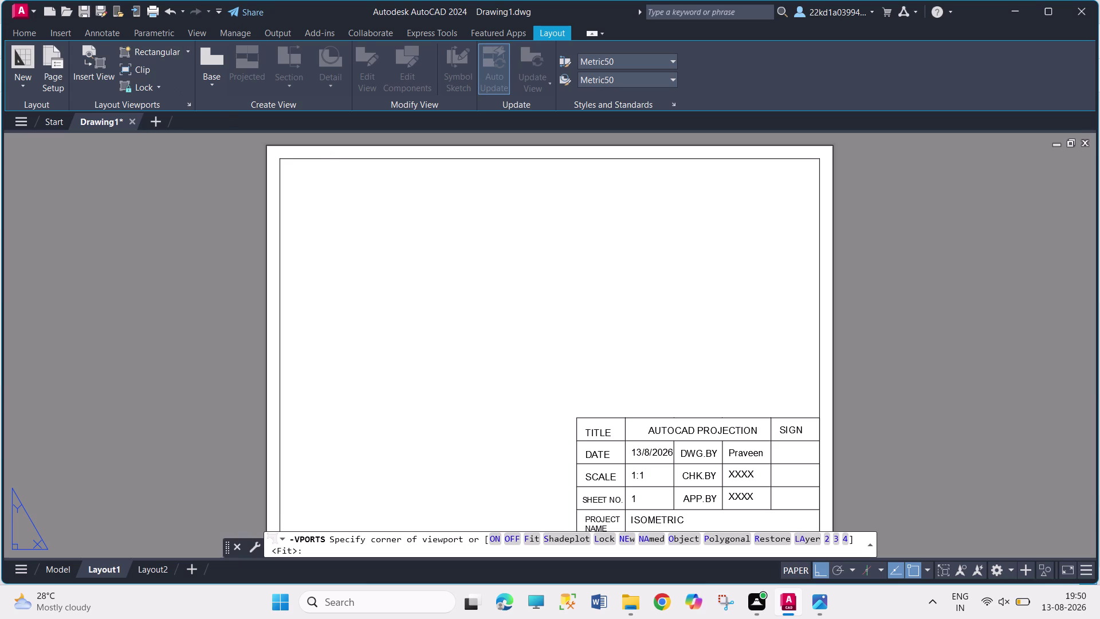
click(284, 158)
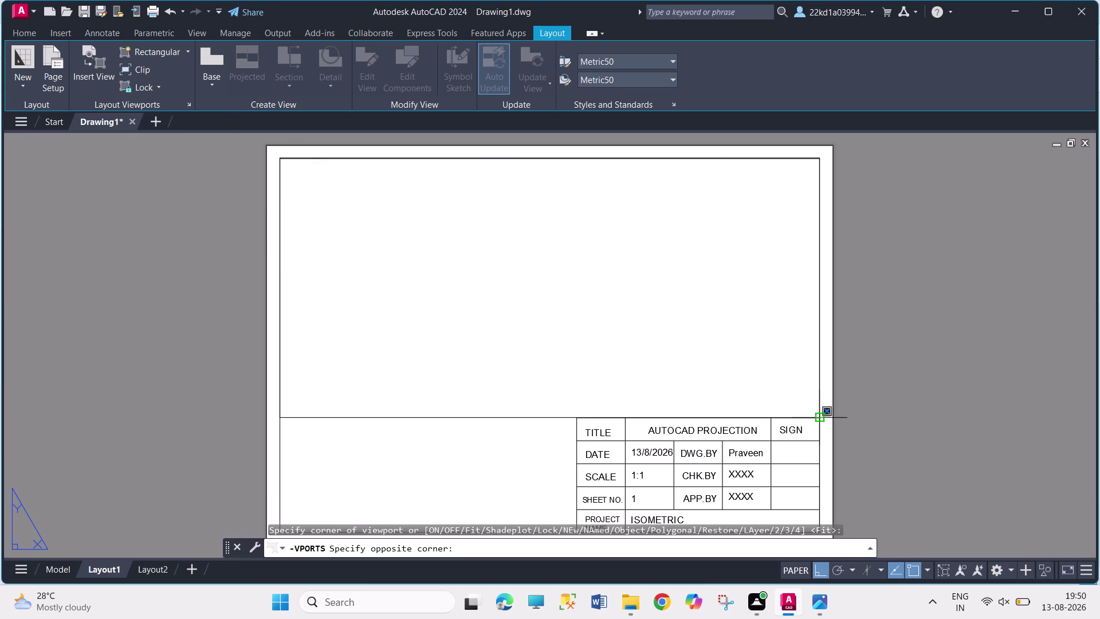
click(819, 419)
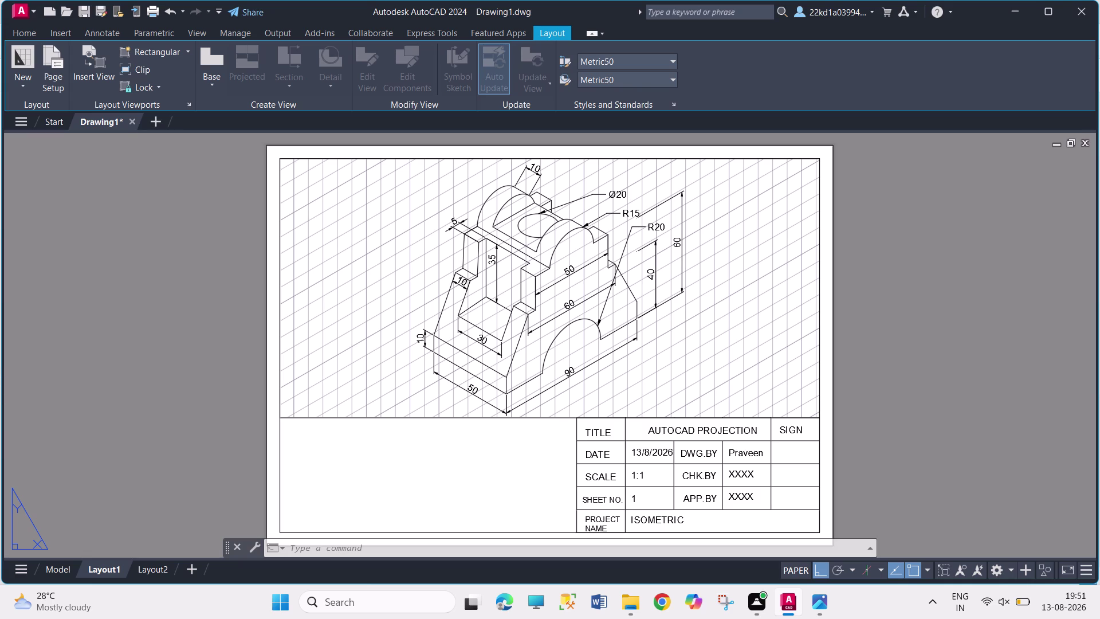
key(Escape)
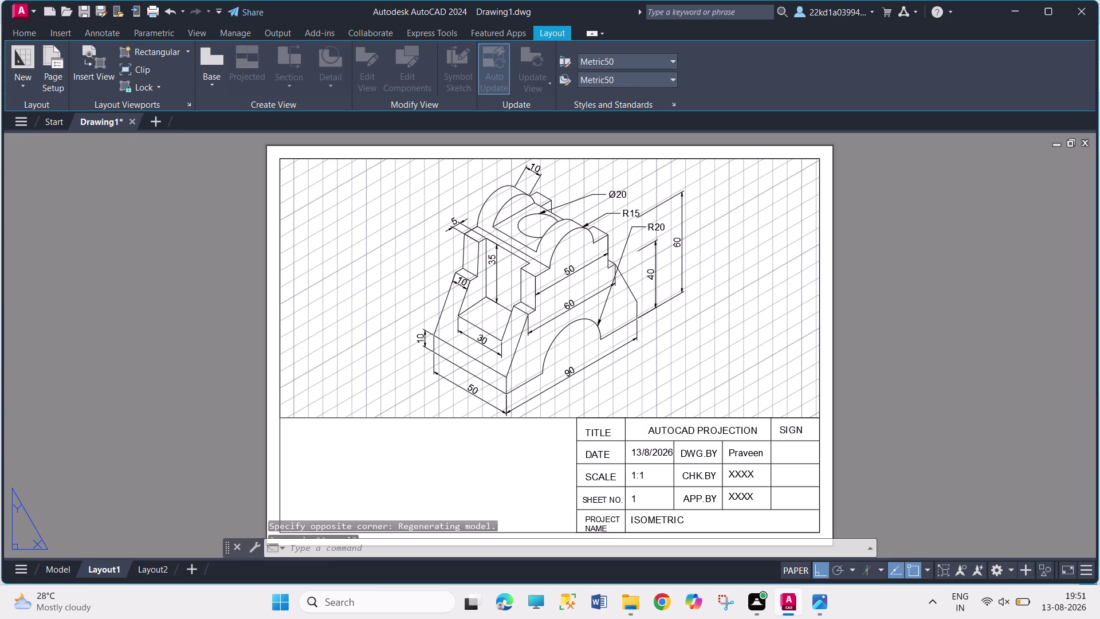
key(Escape)
key(Escape)
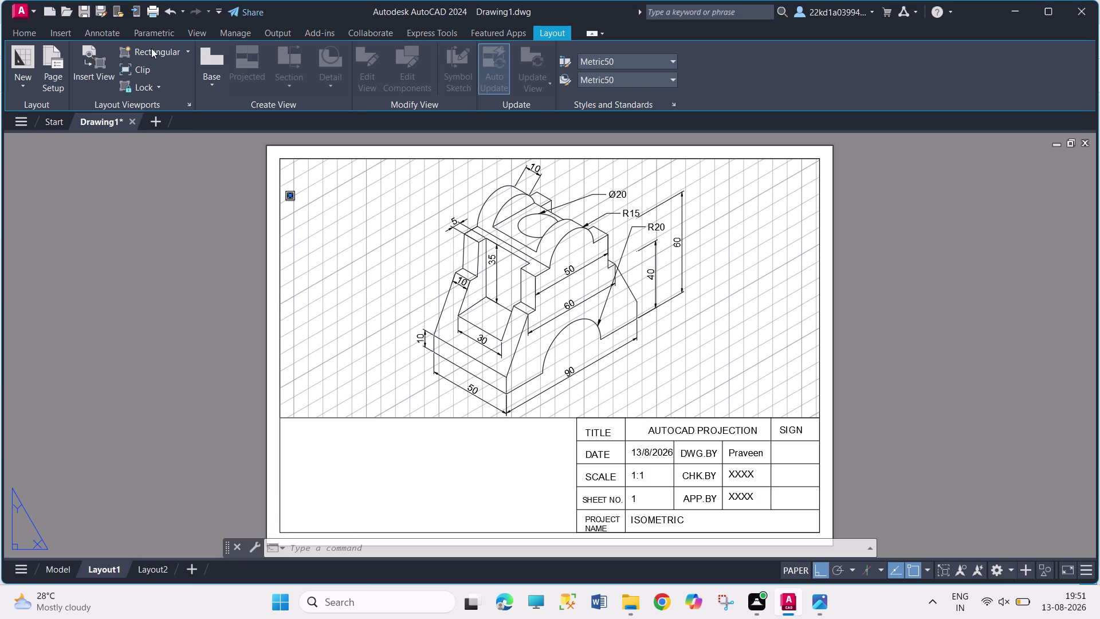
click(170, 13)
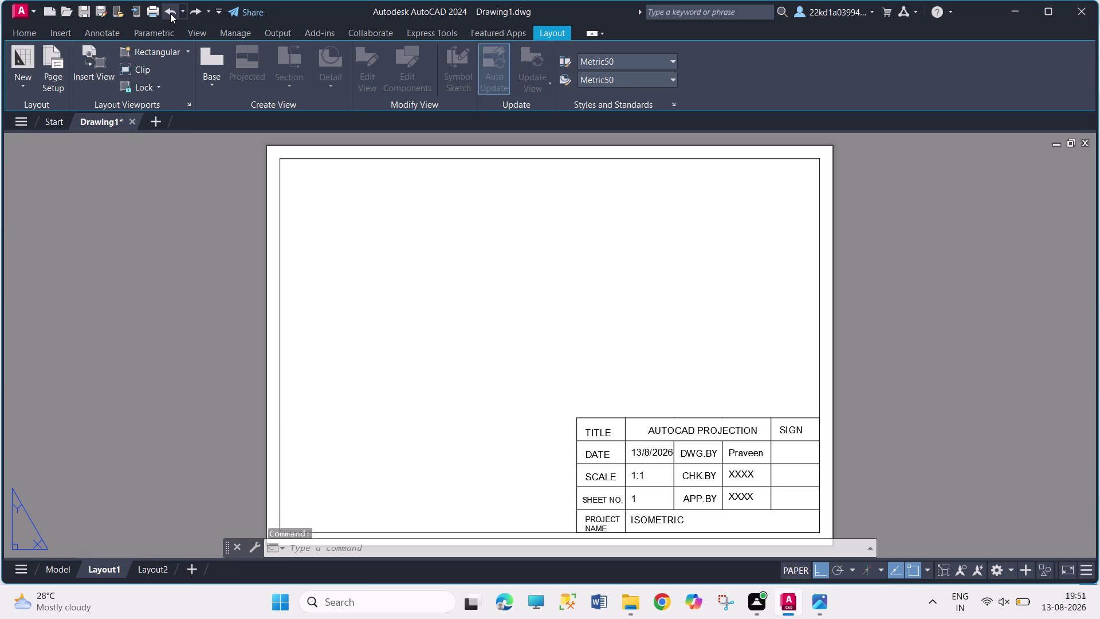
click(167, 54)
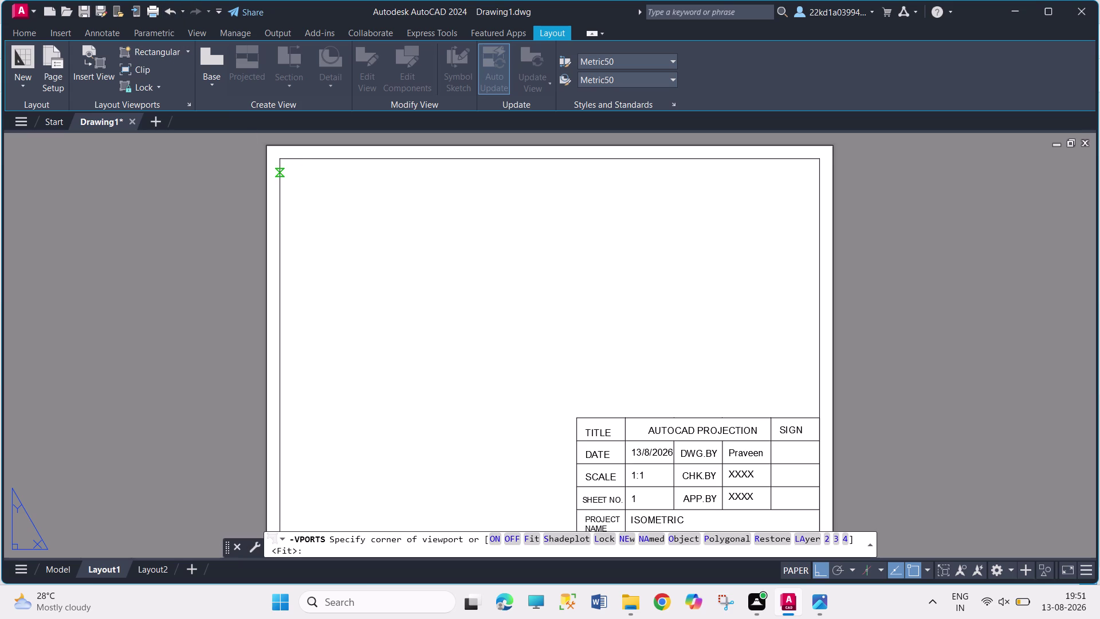
click(286, 159)
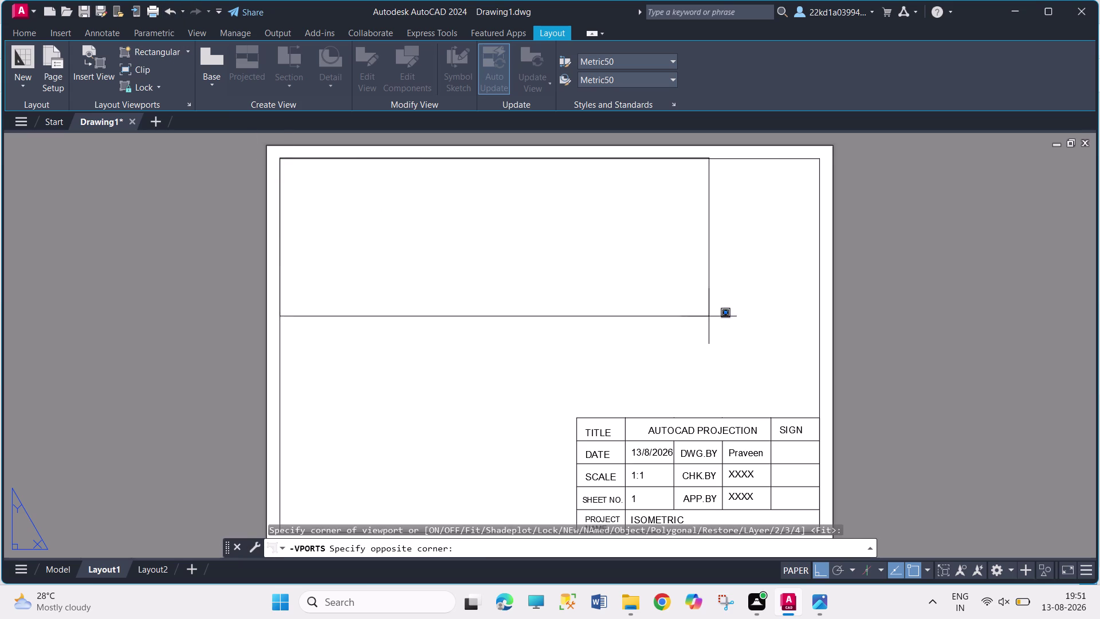
click(820, 415)
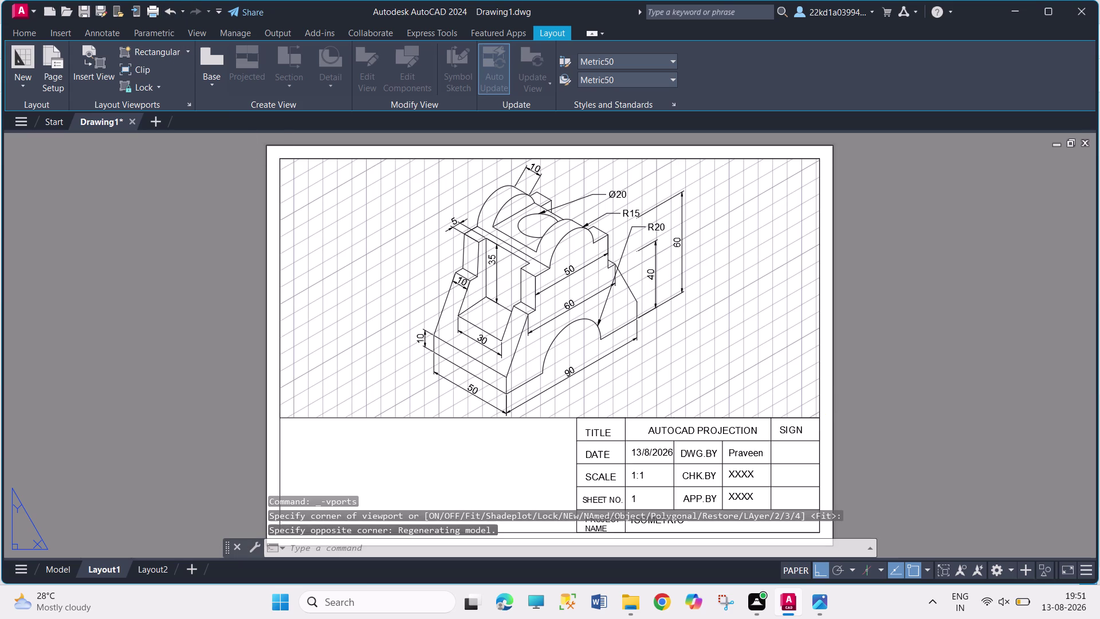
click(163, 17)
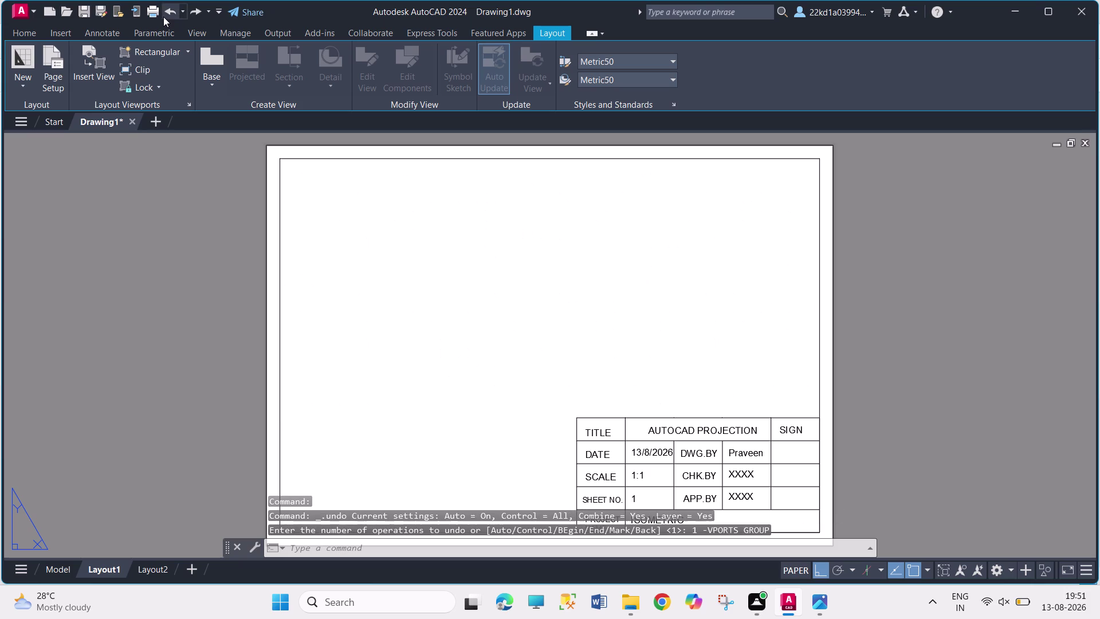
click(167, 16)
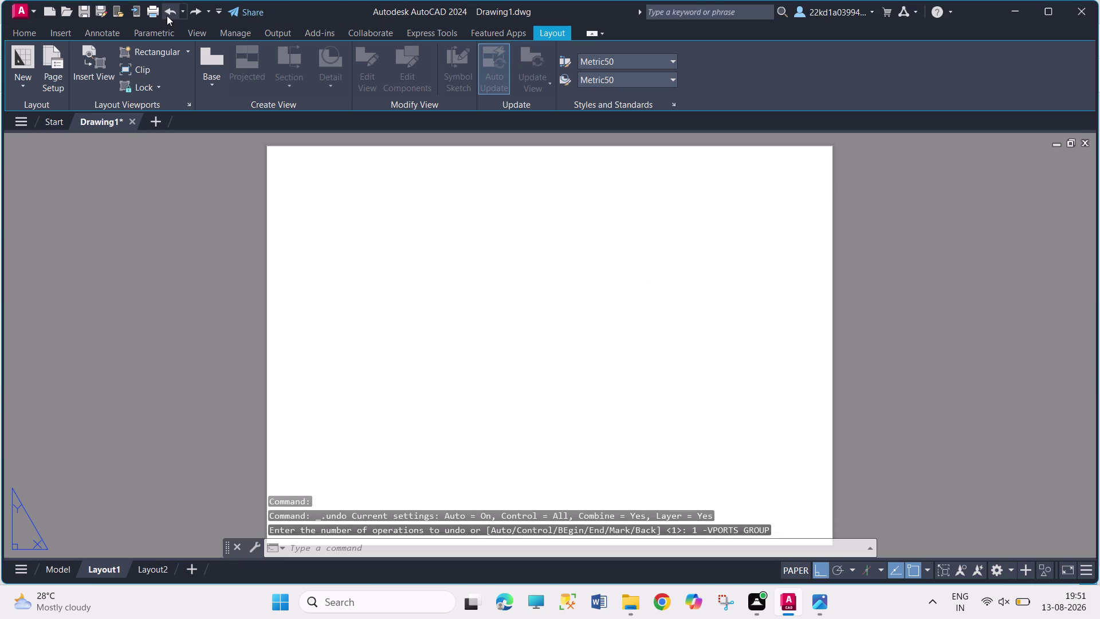
click(196, 8)
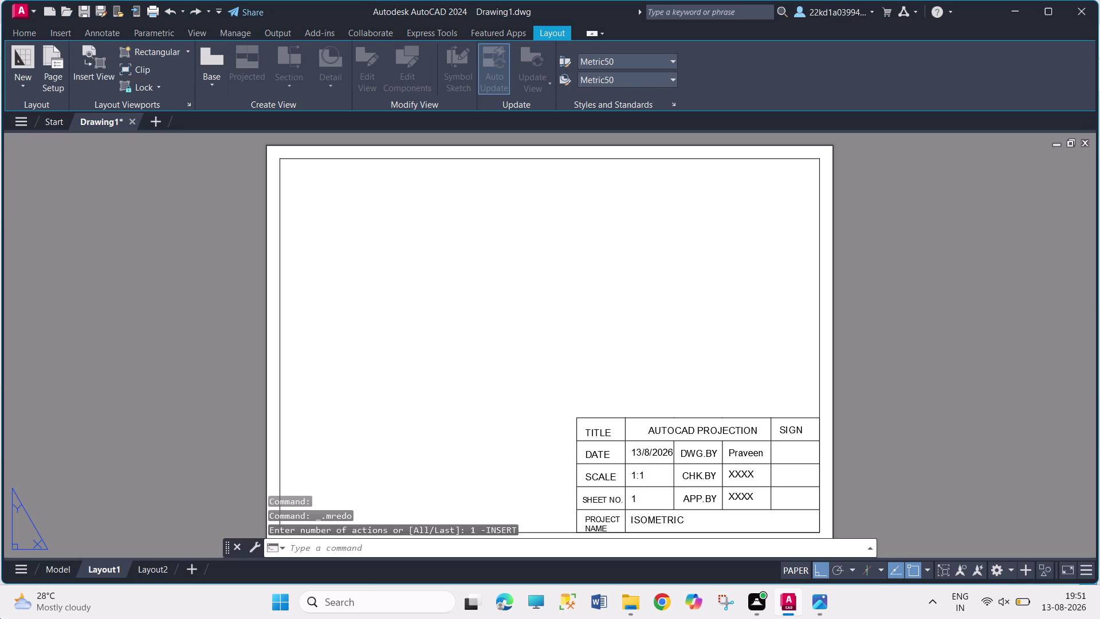
click(57, 573)
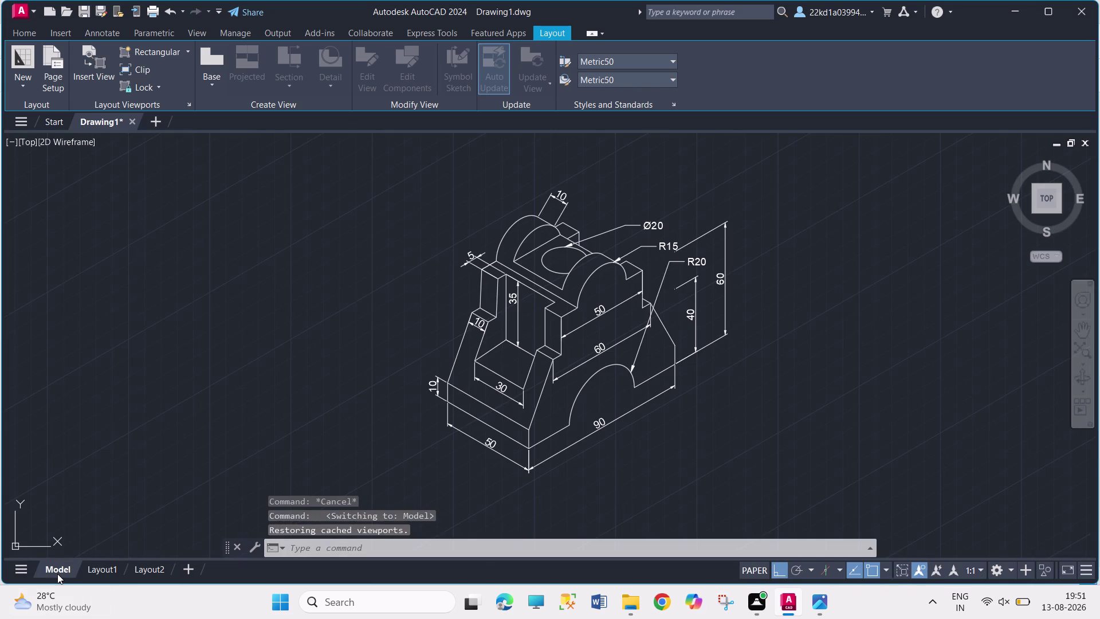
click(96, 571)
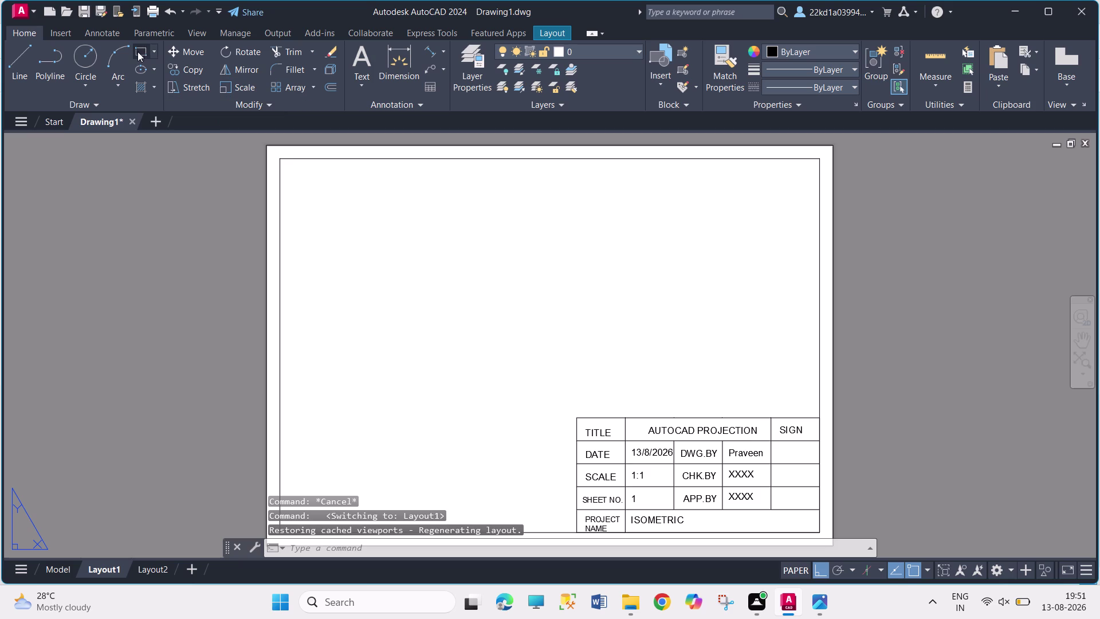
click(559, 34)
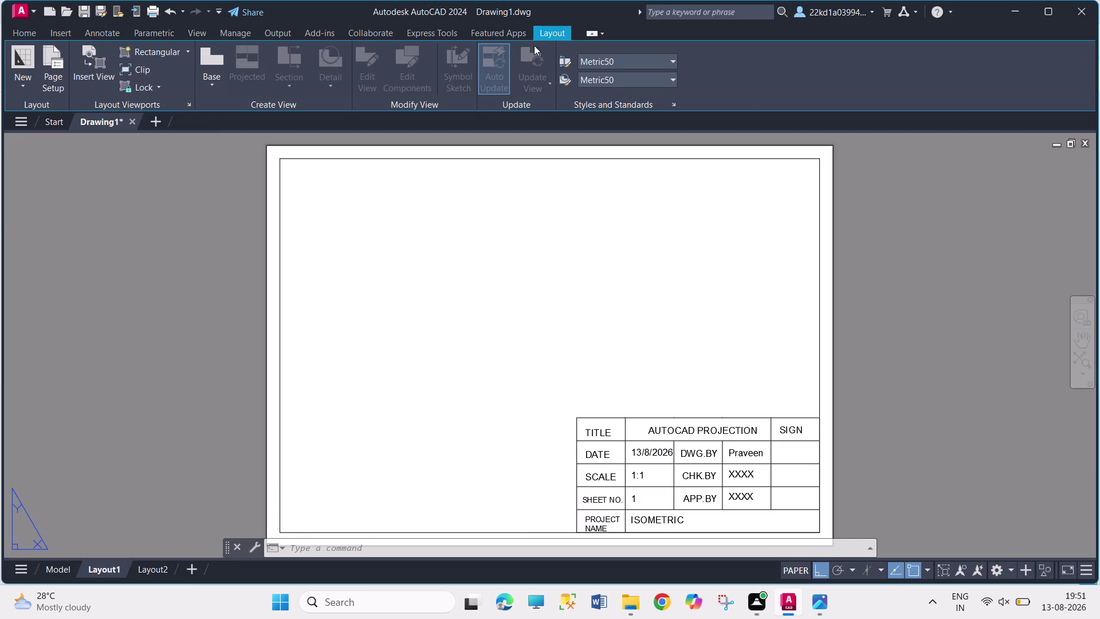
click(35, 36)
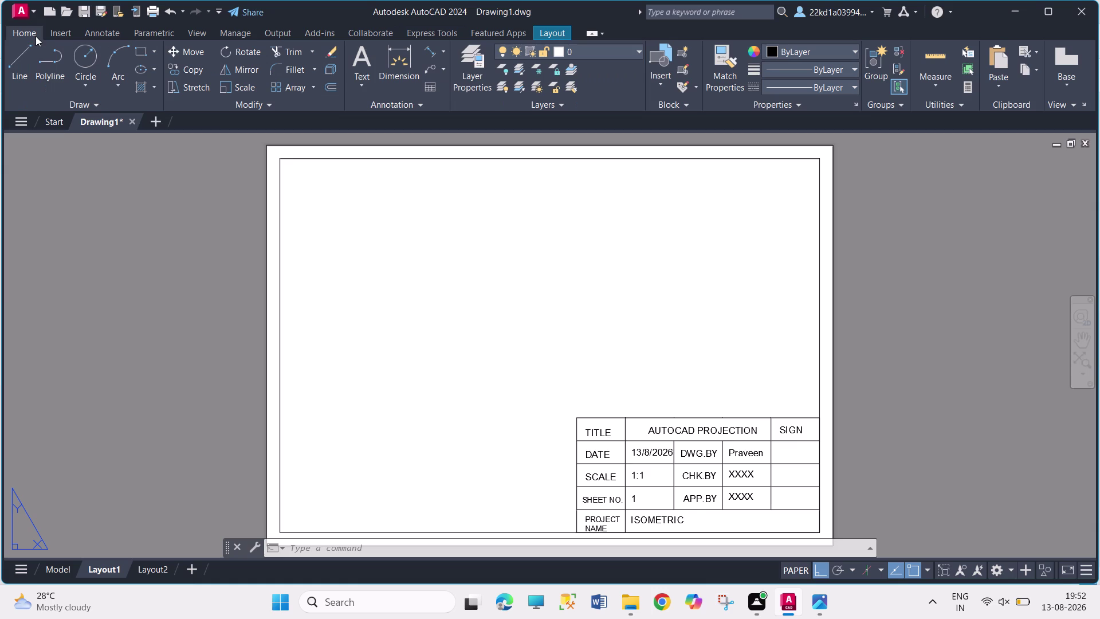
click(551, 37)
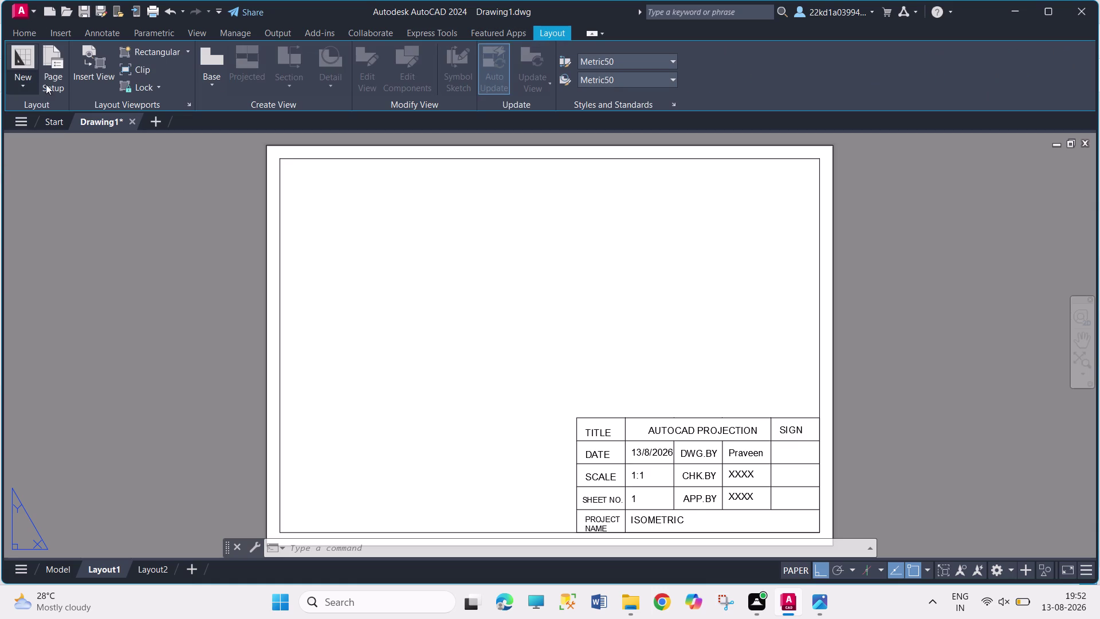
click(152, 45)
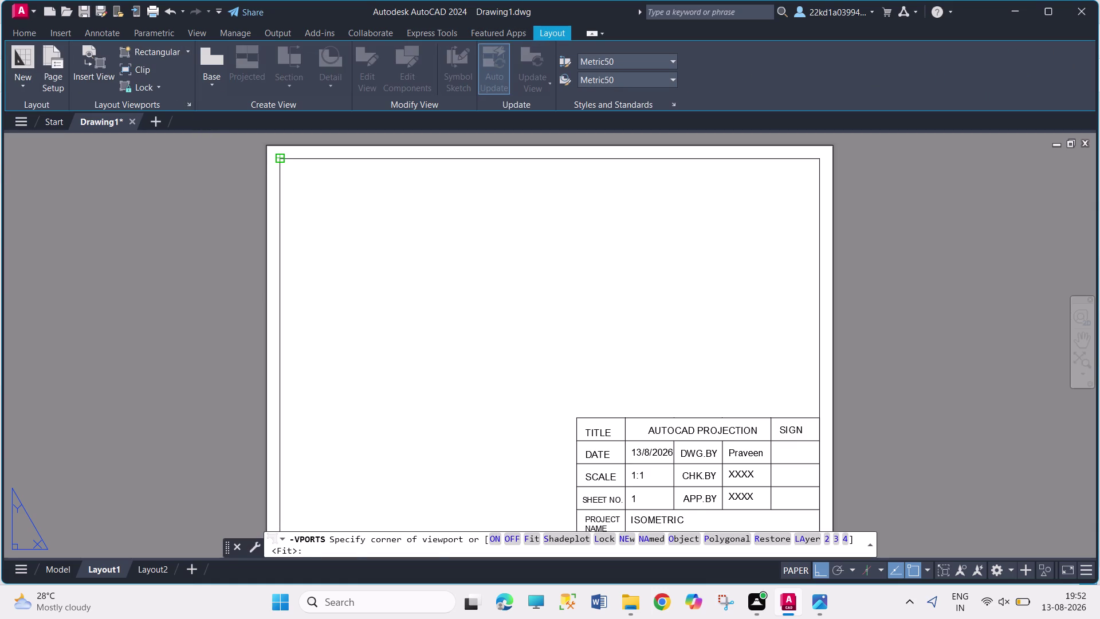
Draw a viewport from the border's top-left to just above the title block, then undo it.
click(282, 165)
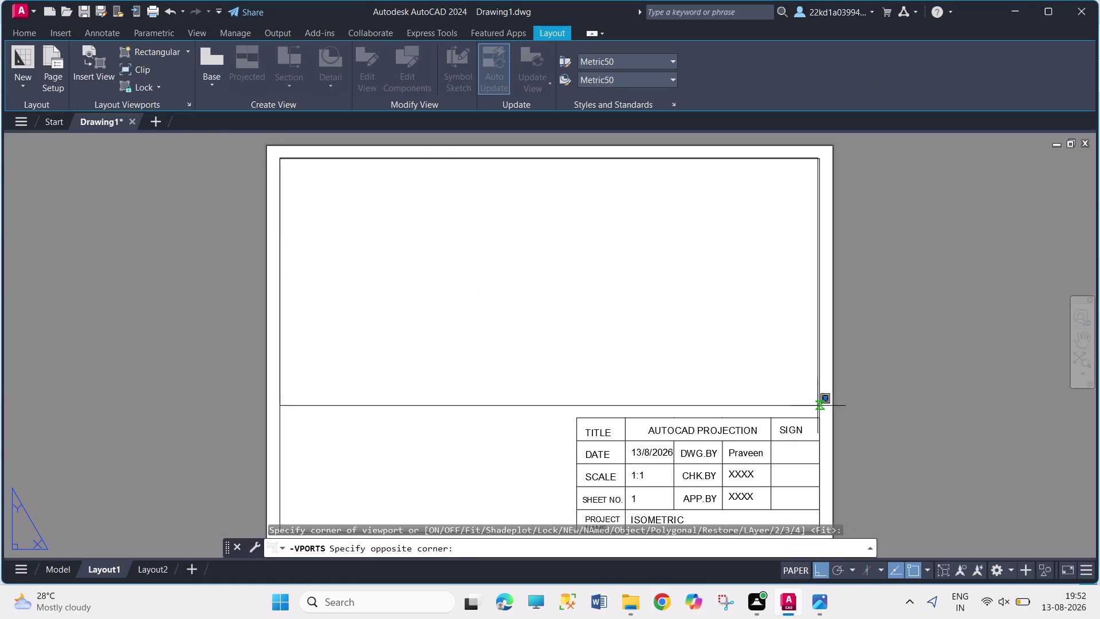
click(817, 418)
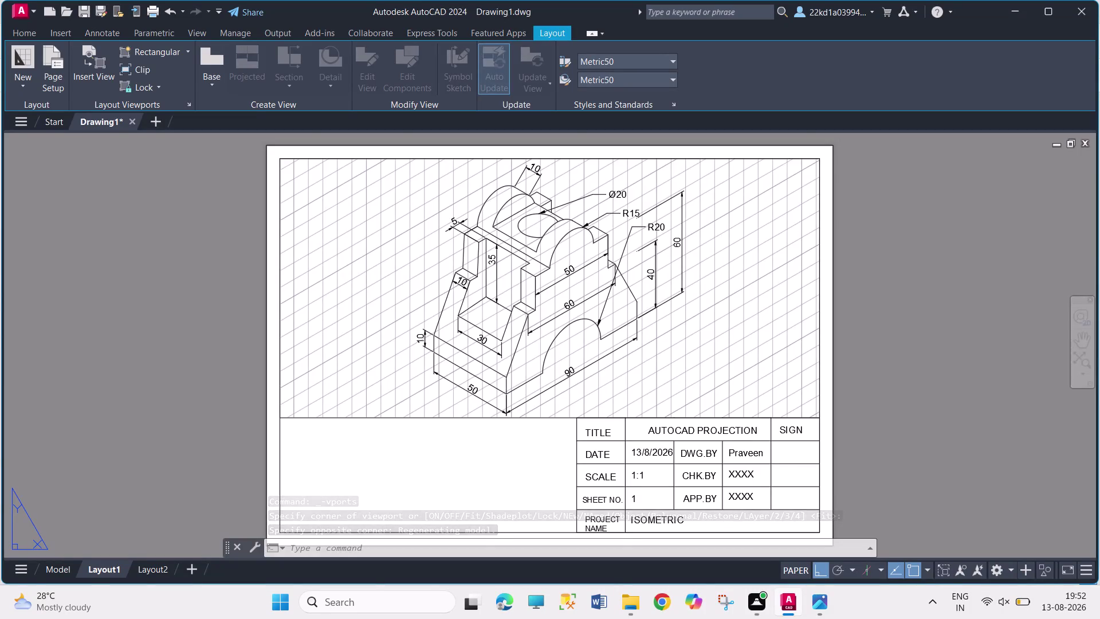
key(ctrl+z)
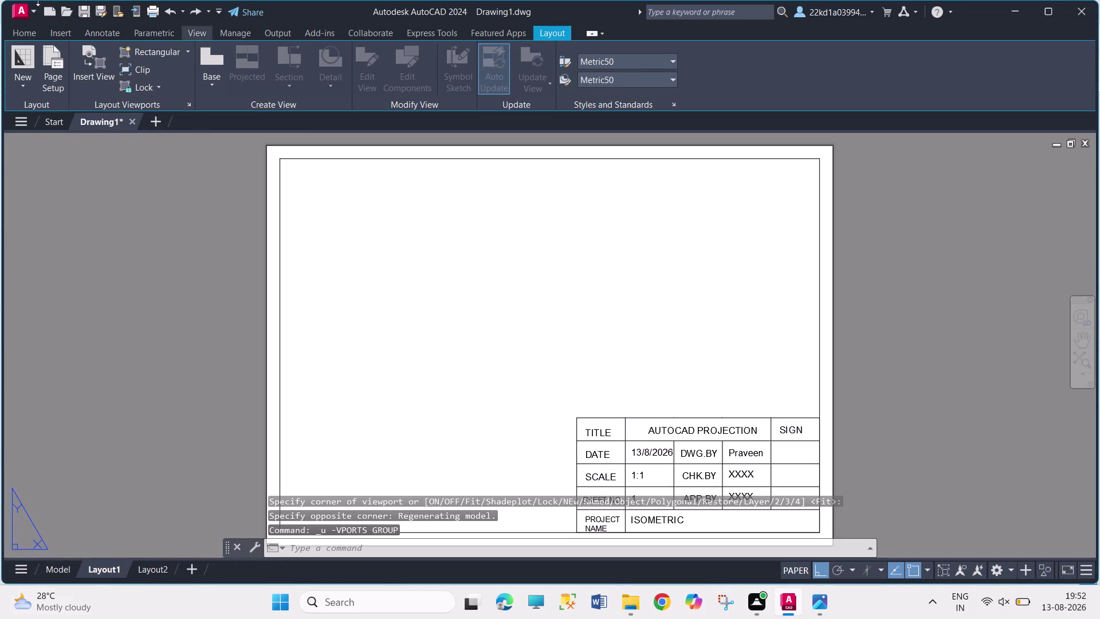
Undo the earlier layout changes and the title block insertion, leaving Layout1 blank.
double_click(170, 7)
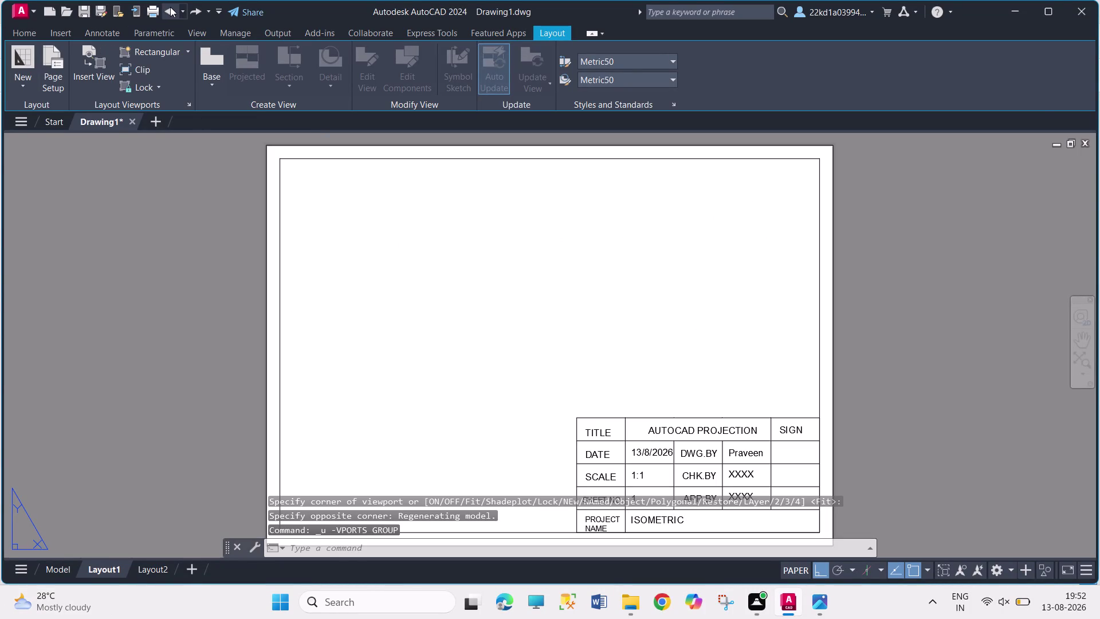
click(172, 9)
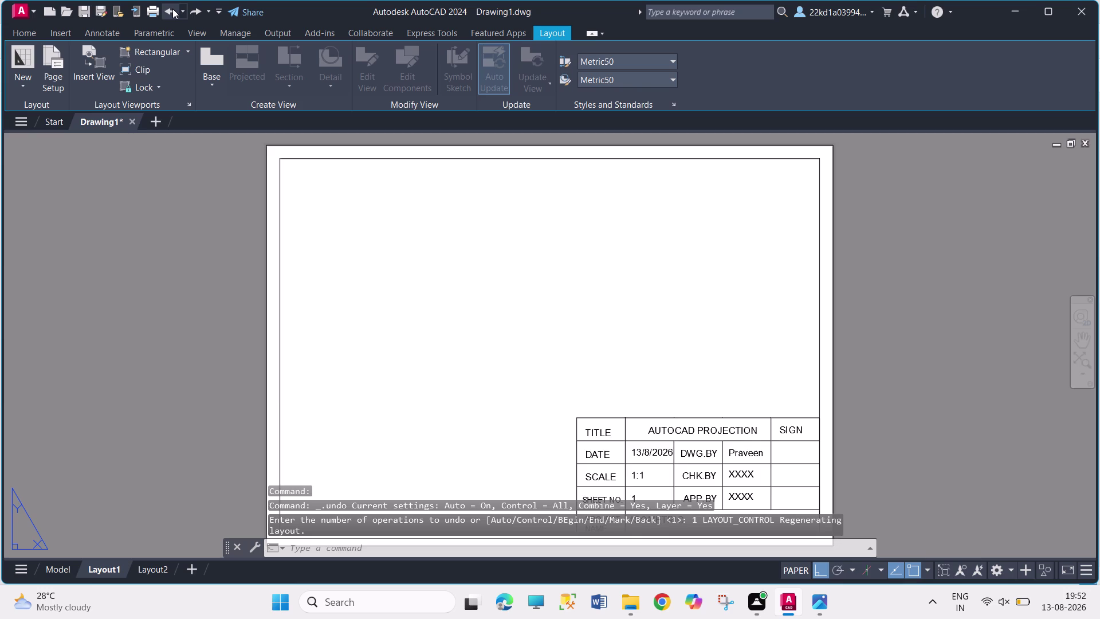
click(173, 8)
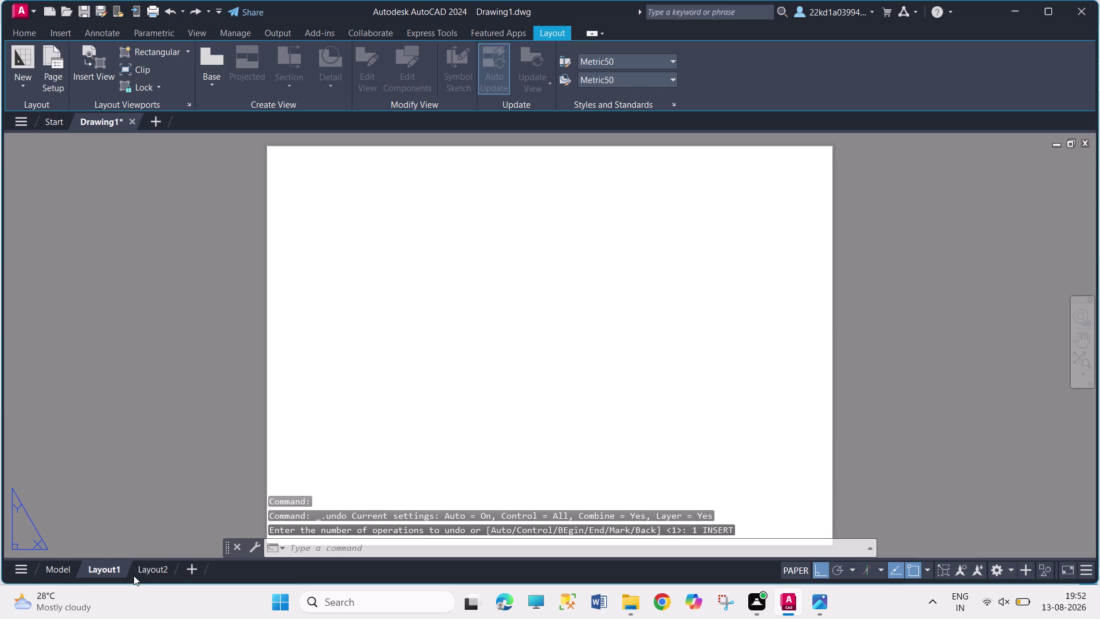
Look over Layout2 with no command left active.
click(147, 574)
click(157, 567)
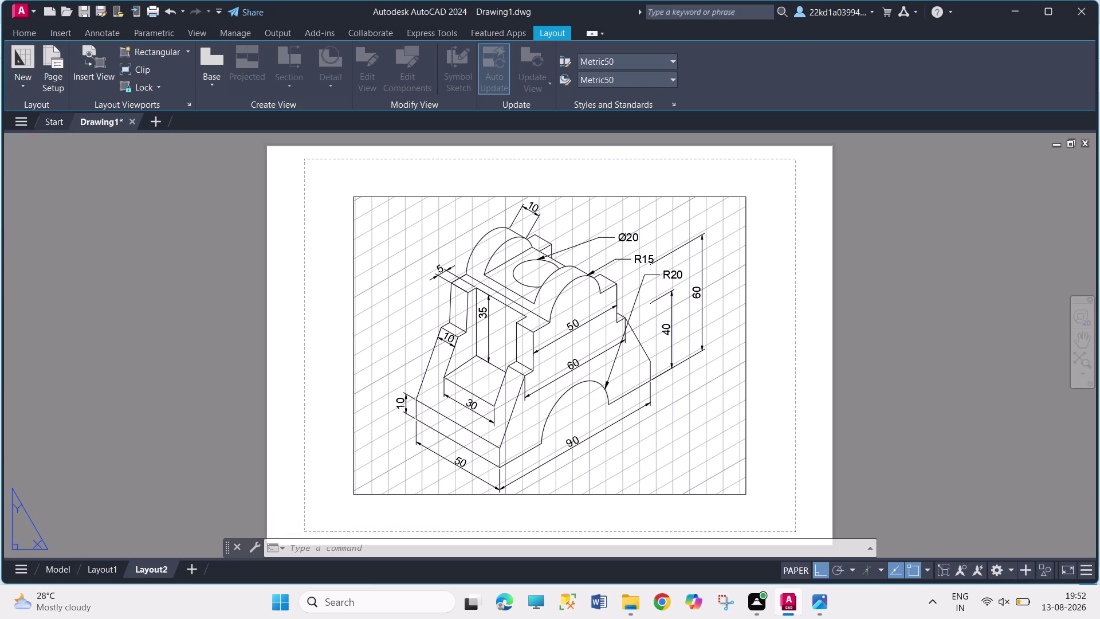
key(Escape)
key(Escape)
key(Escape)
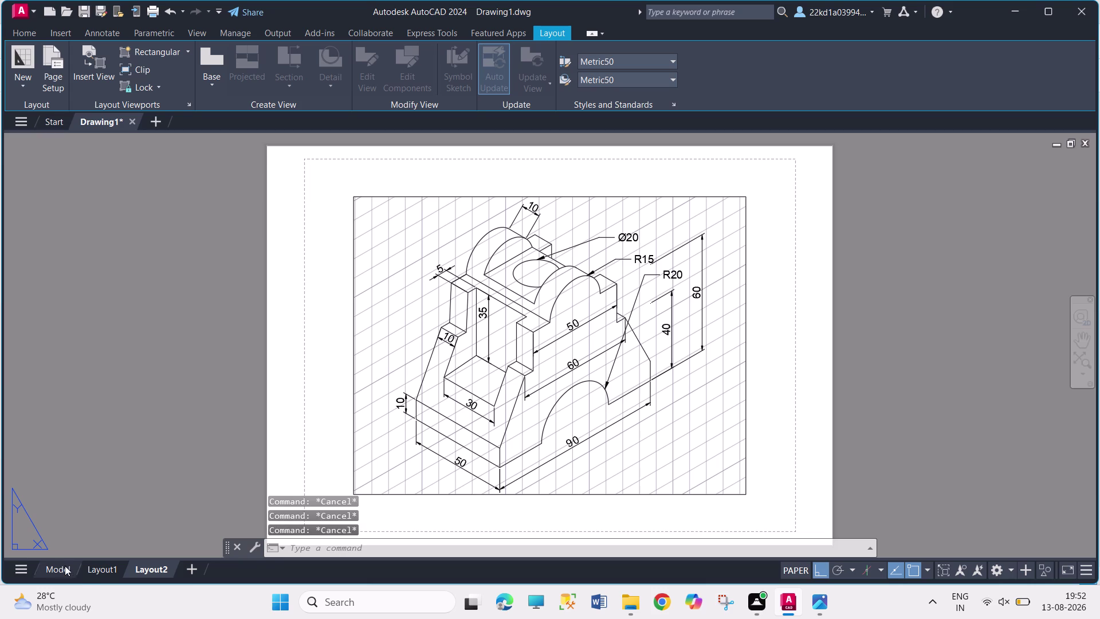
Return to Layout1 and clear any active command.
click(110, 572)
key(Escape)
key(Escape)
key(Escape)
key(Escape)
key(Escape)
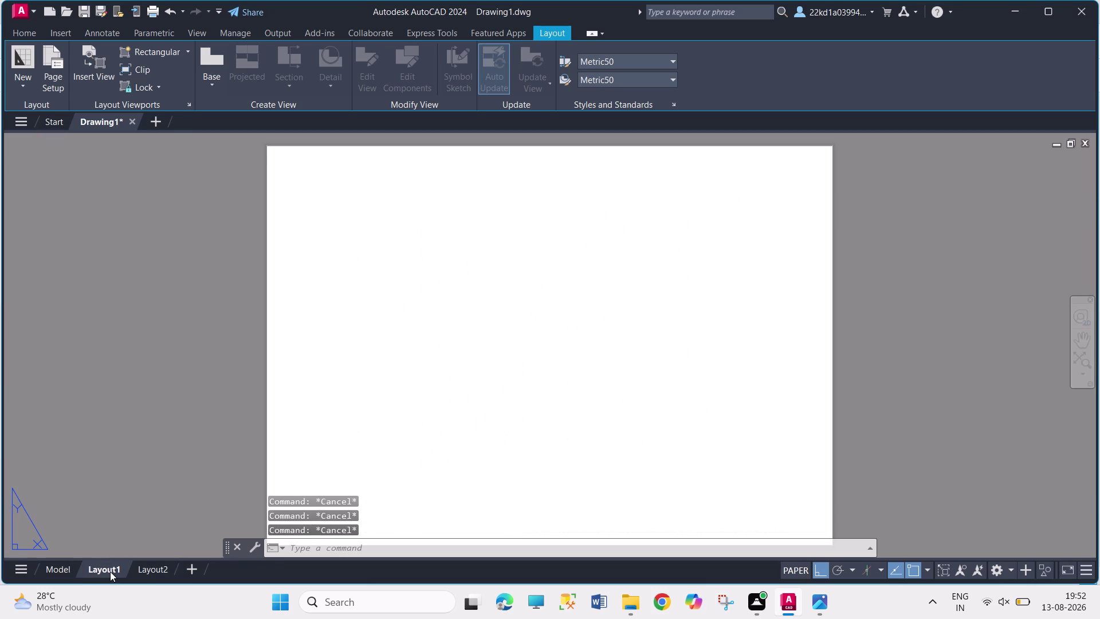
key(Escape)
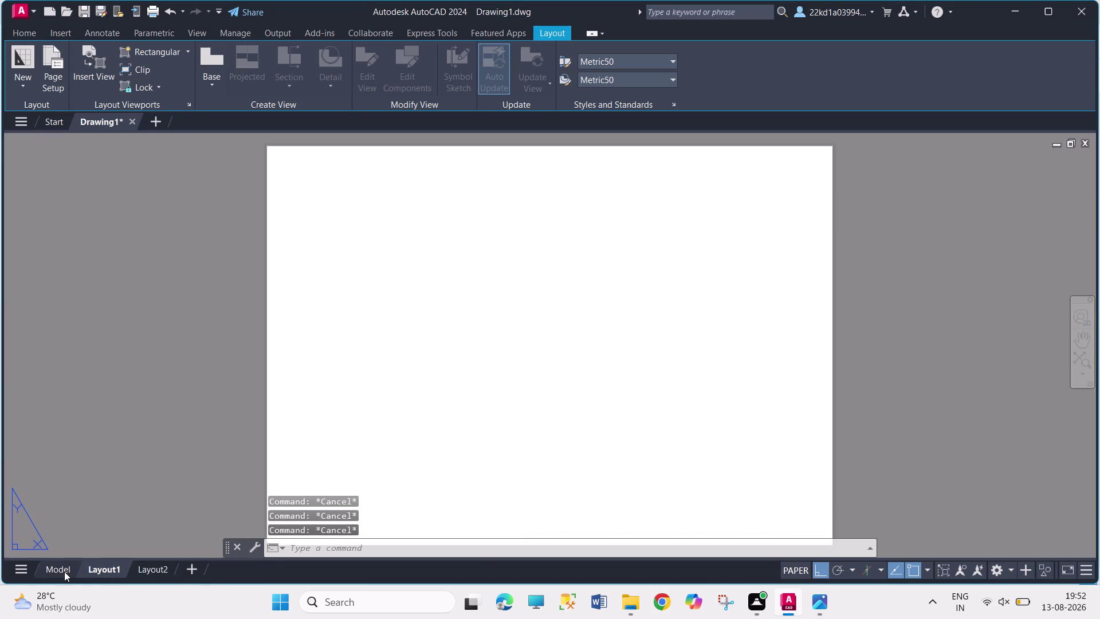
Check model space, then bring up the reference bracket screenshot in Photos.
click(65, 572)
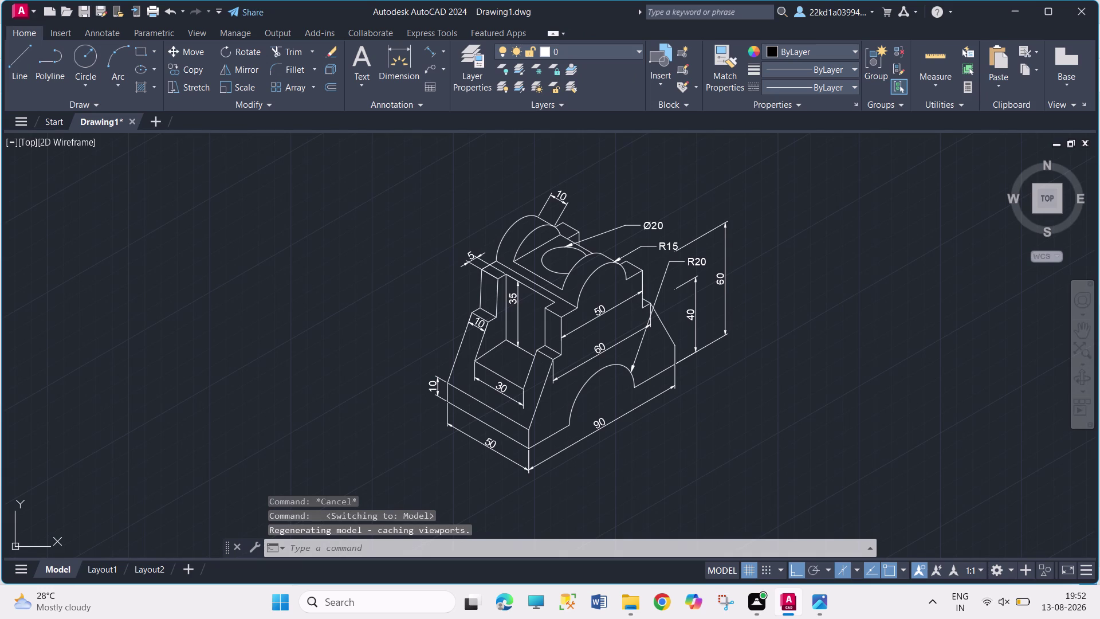
key(Escape)
key(Escape)
key(Escape)
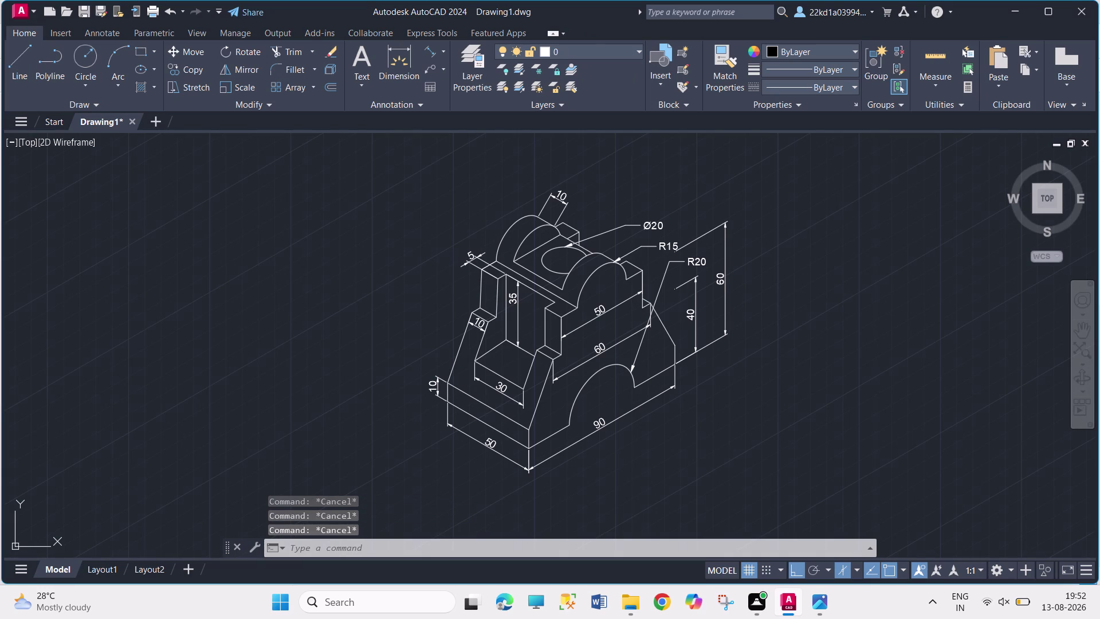
click(1026, 12)
click(1018, 7)
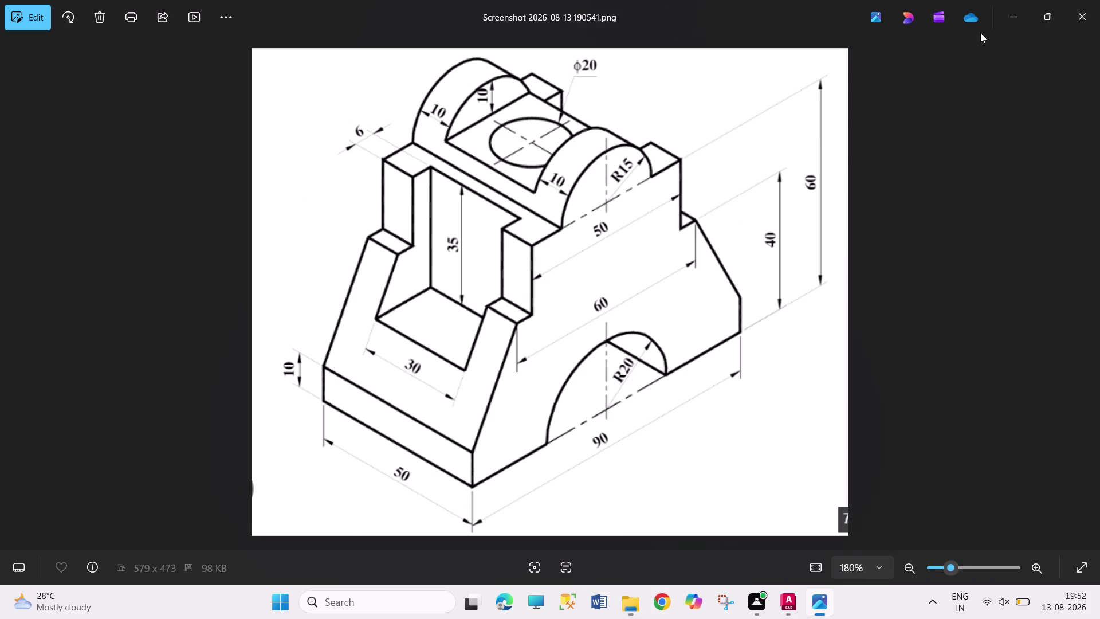